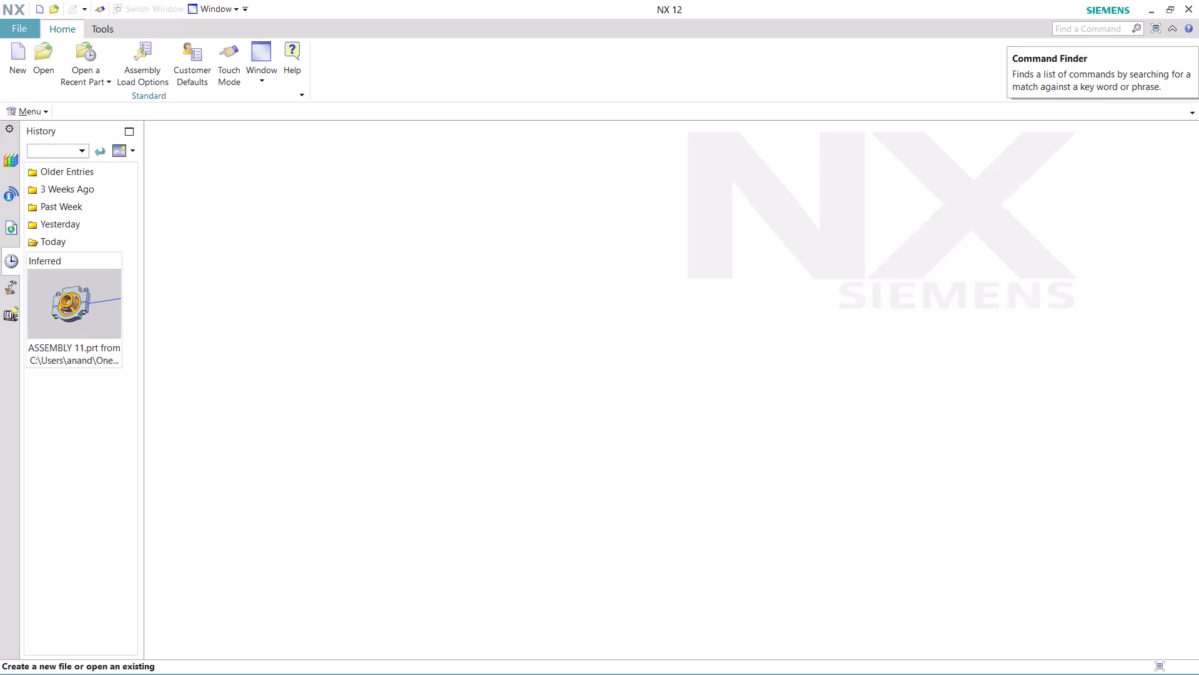
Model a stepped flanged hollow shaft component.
Search the commands for 'JOURNAL' and launch Record Journal from the results.
click(1086, 27)
text(JO)
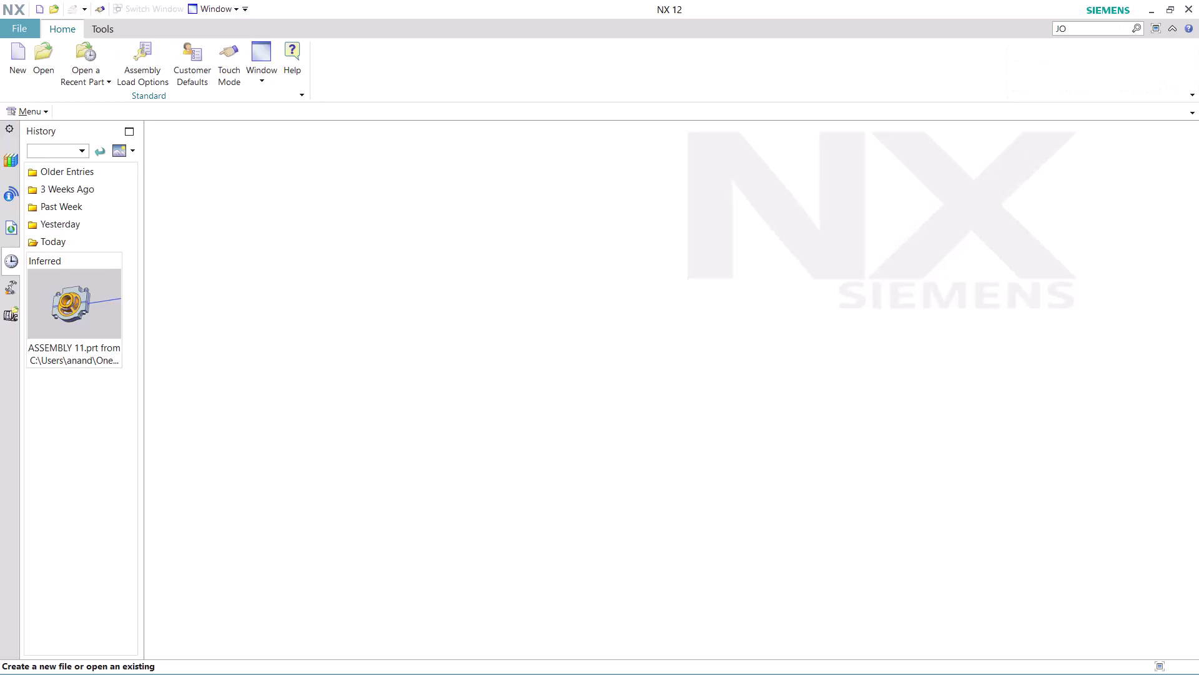
text(URNA)
text(L)
key(Return)
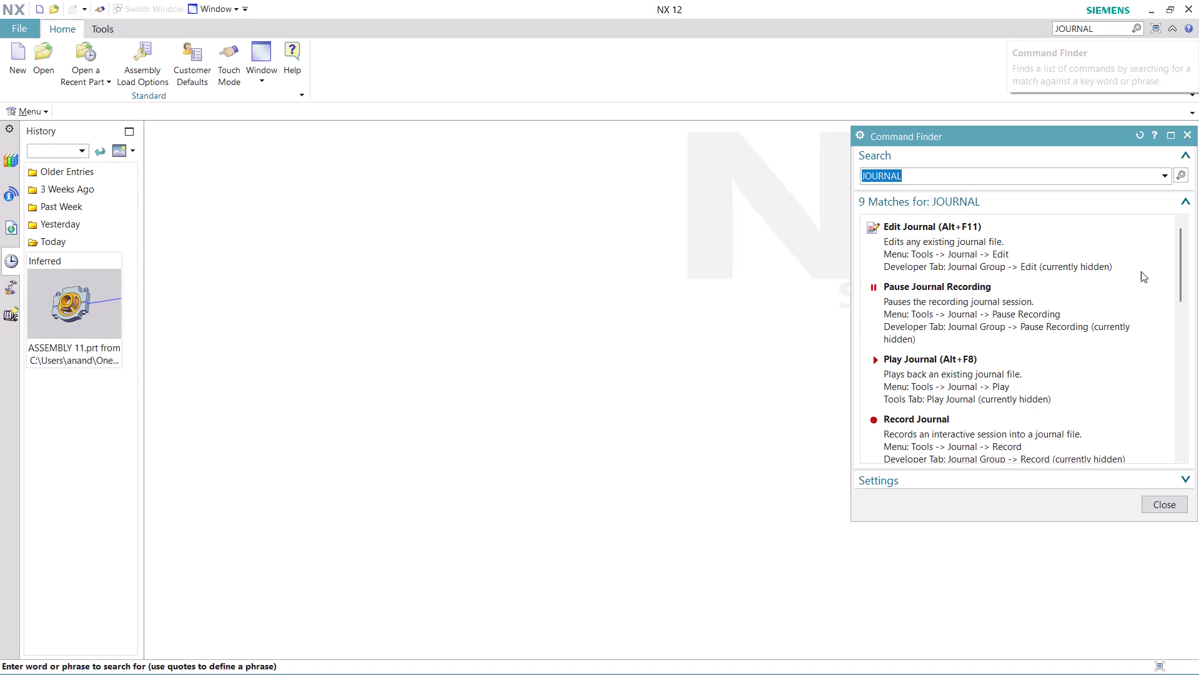
scroll(down, 3)
scroll(down, 3)
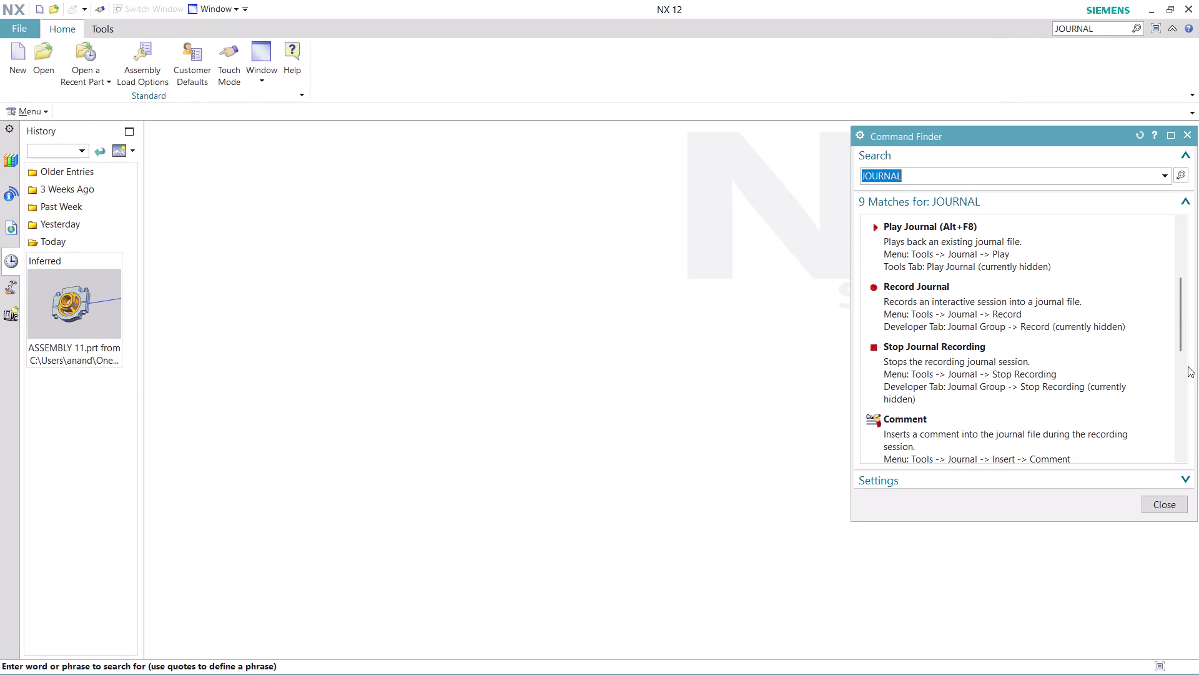
click(950, 314)
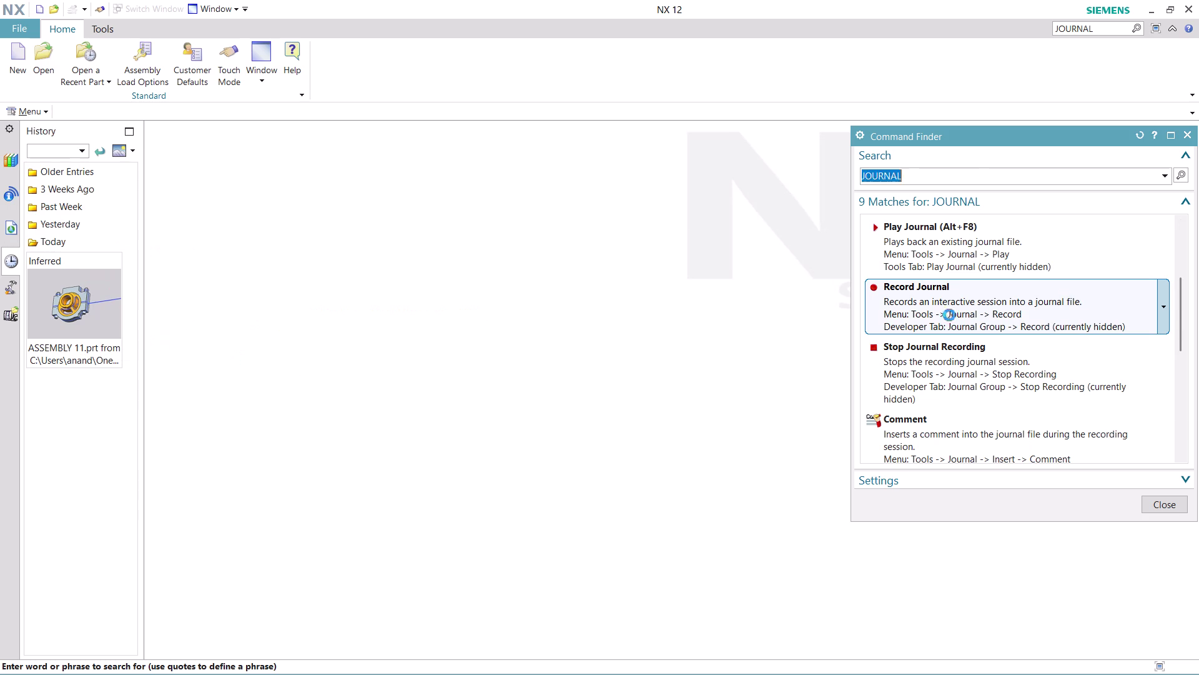
click(672, 399)
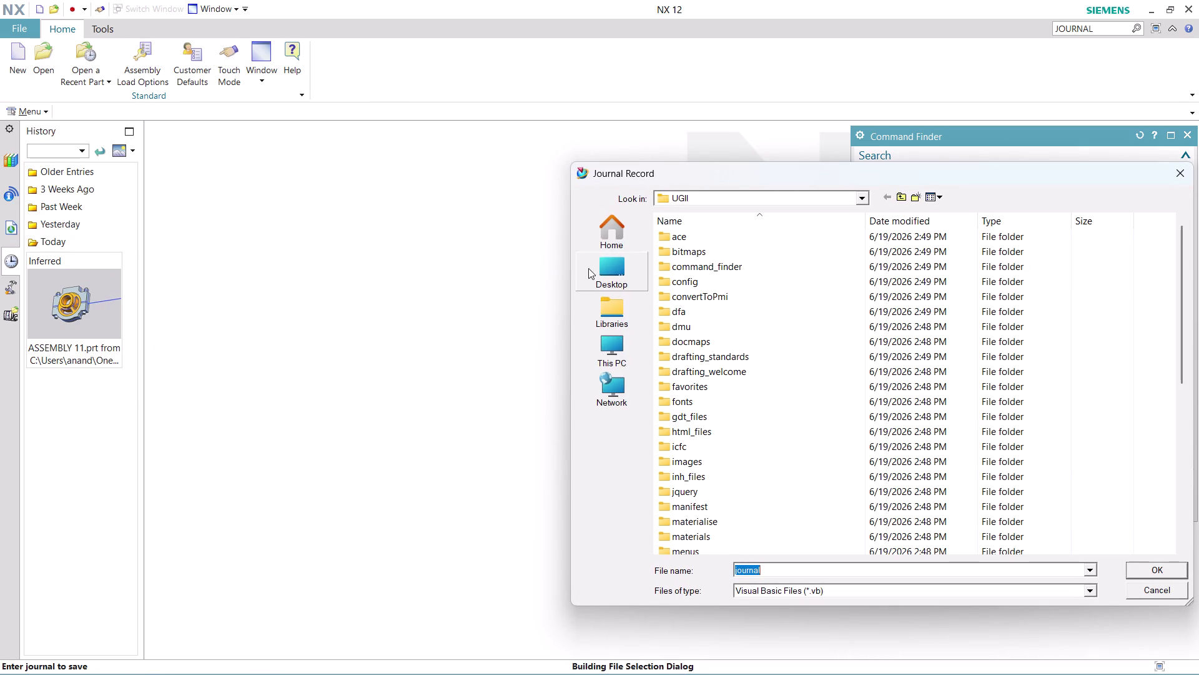
Record the journal as 'ASSEMBLY 12 PART 1' in Desktop > nx-cad drawing files.
click(609, 260)
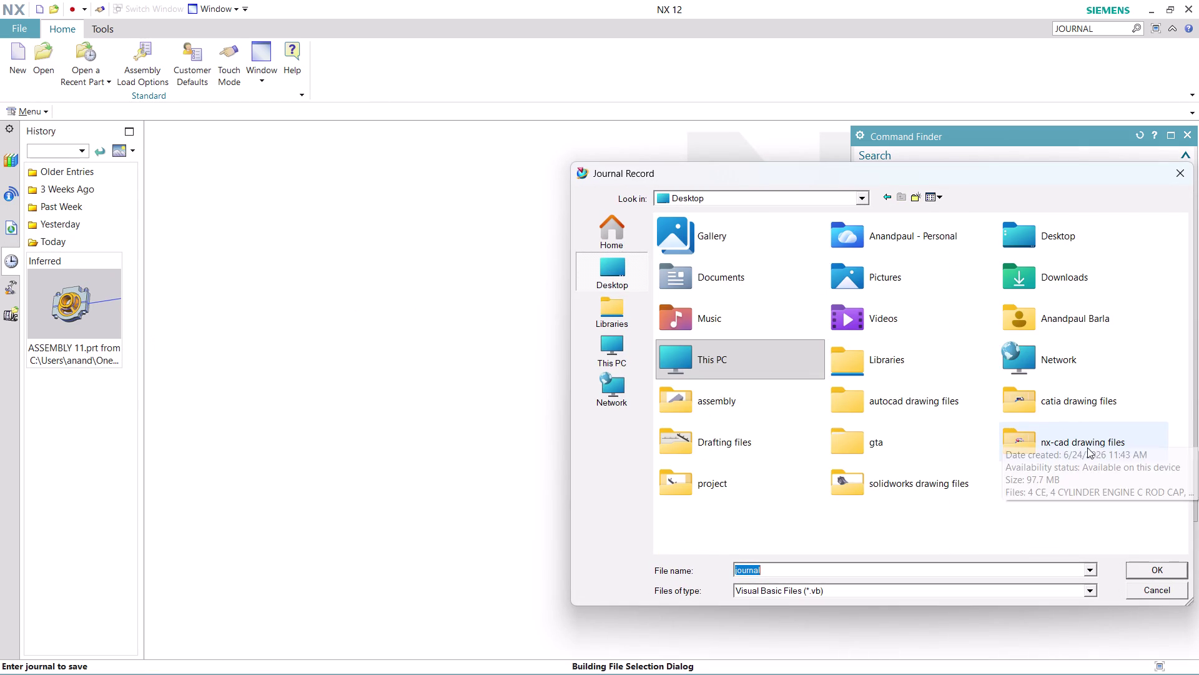
double_click(1087, 447)
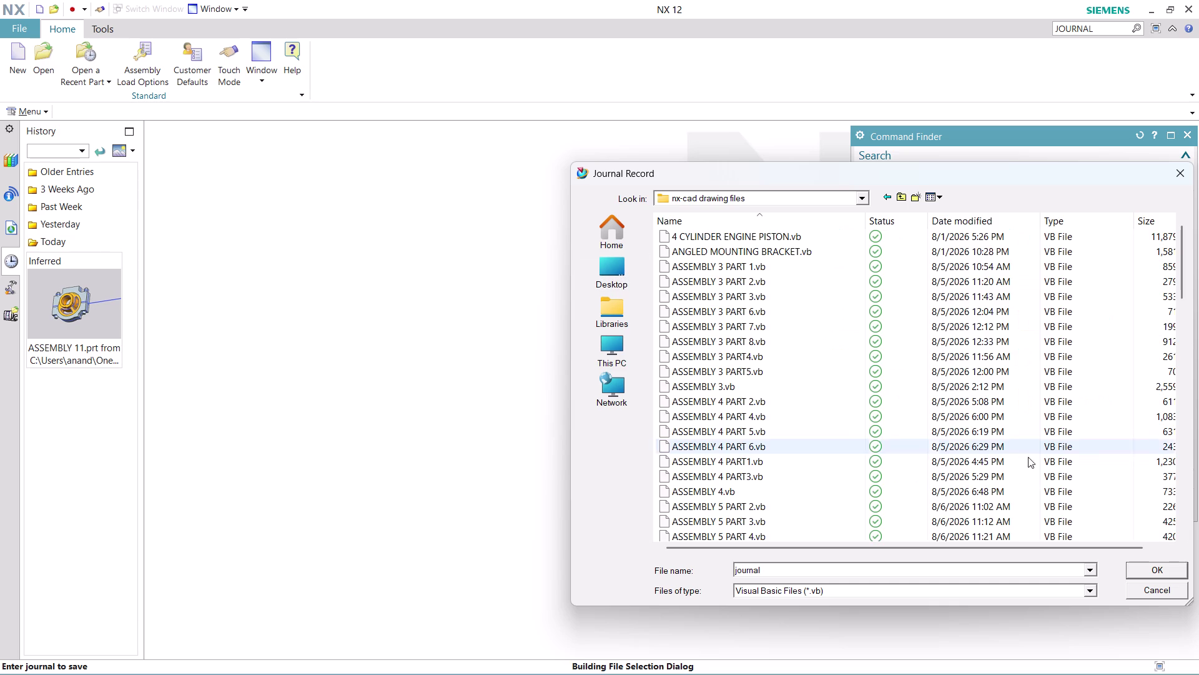
click(803, 574)
text(A)
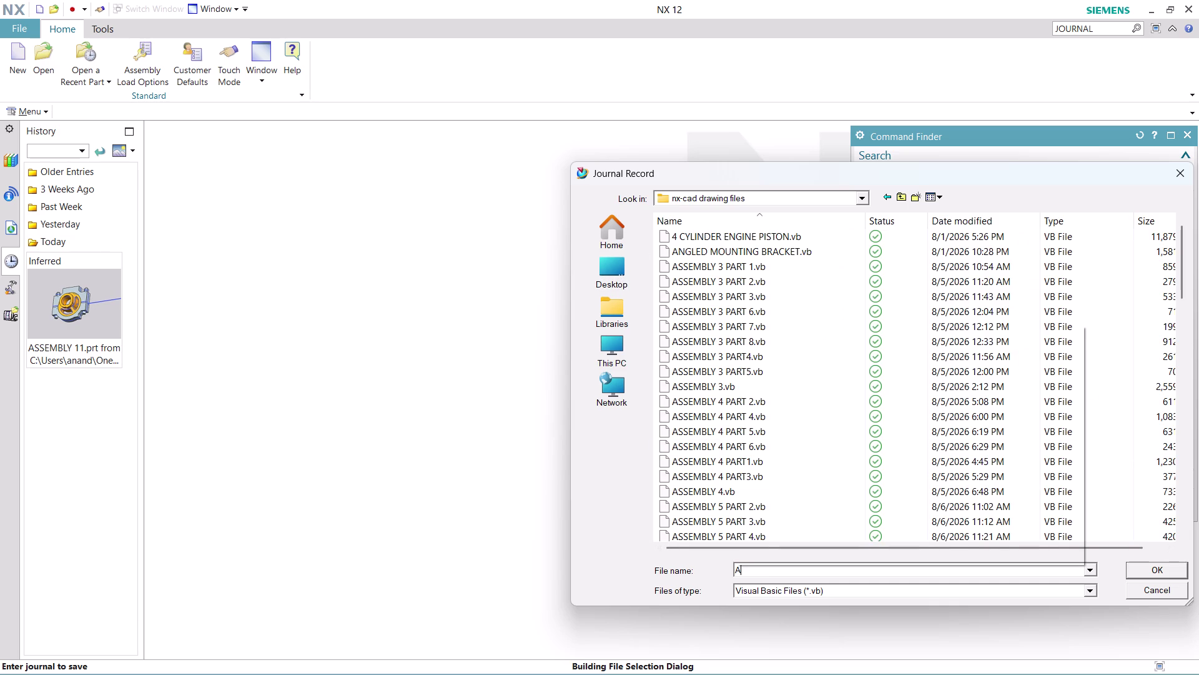
text(SSEMB)
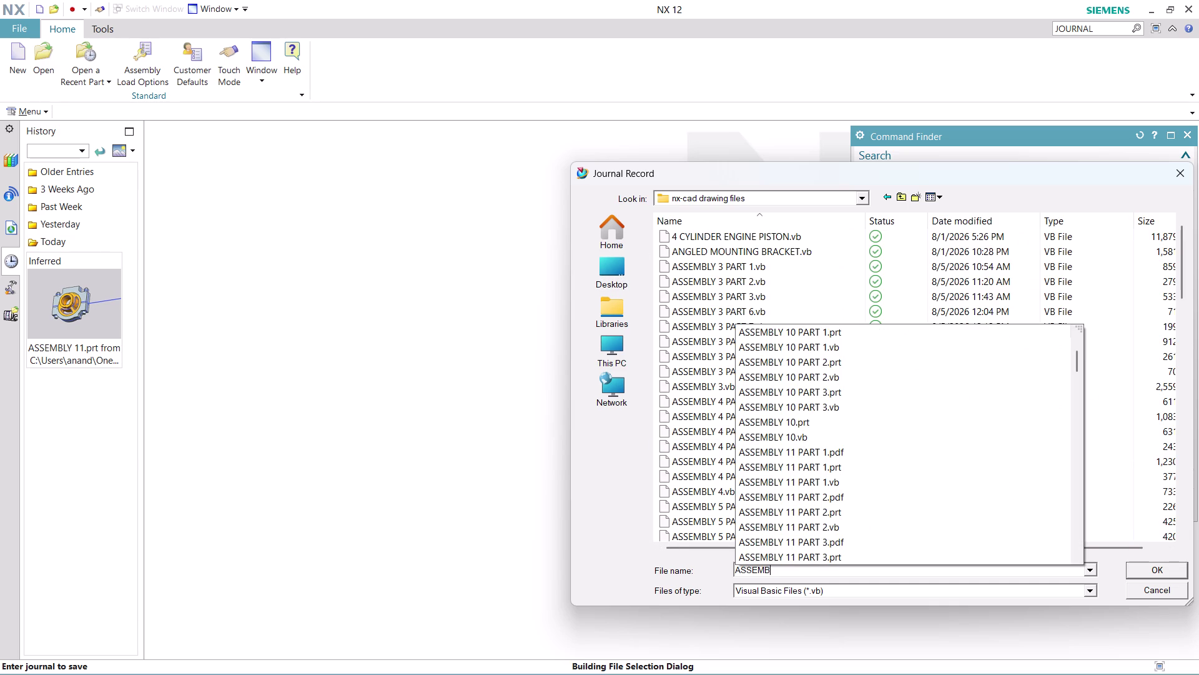
text(LY)
key(space)
text(1)
text(2)
key(space)
text(PA)
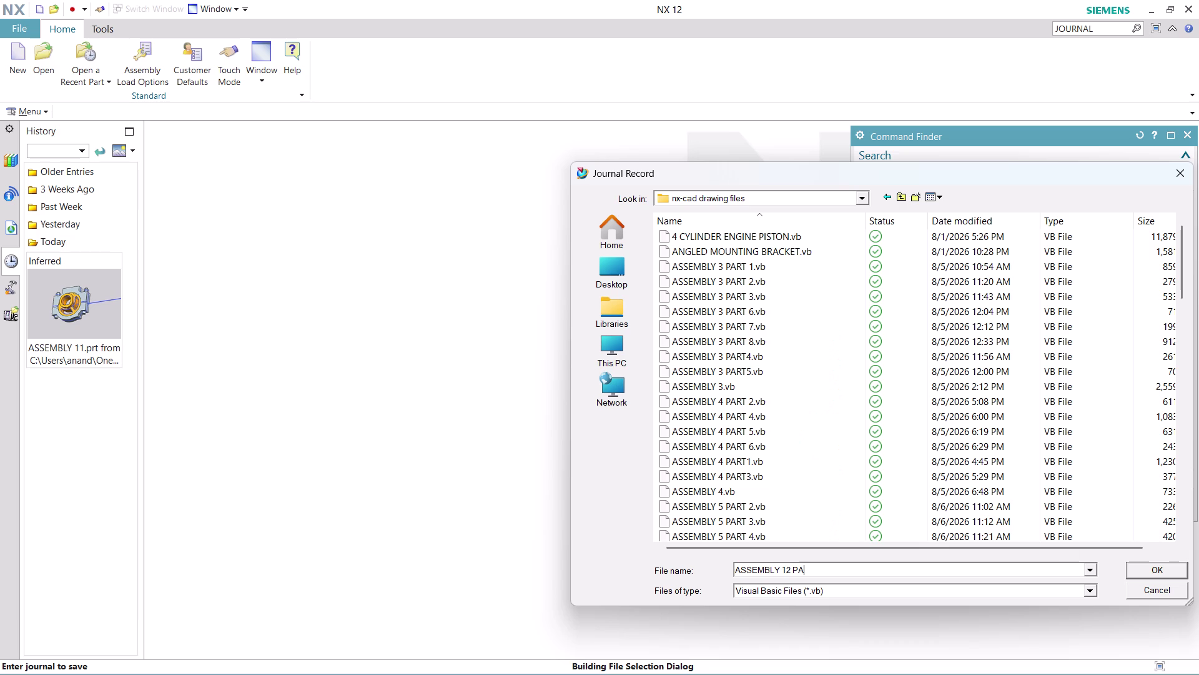
text(RT)
key(space)
key(1)
key(Return)
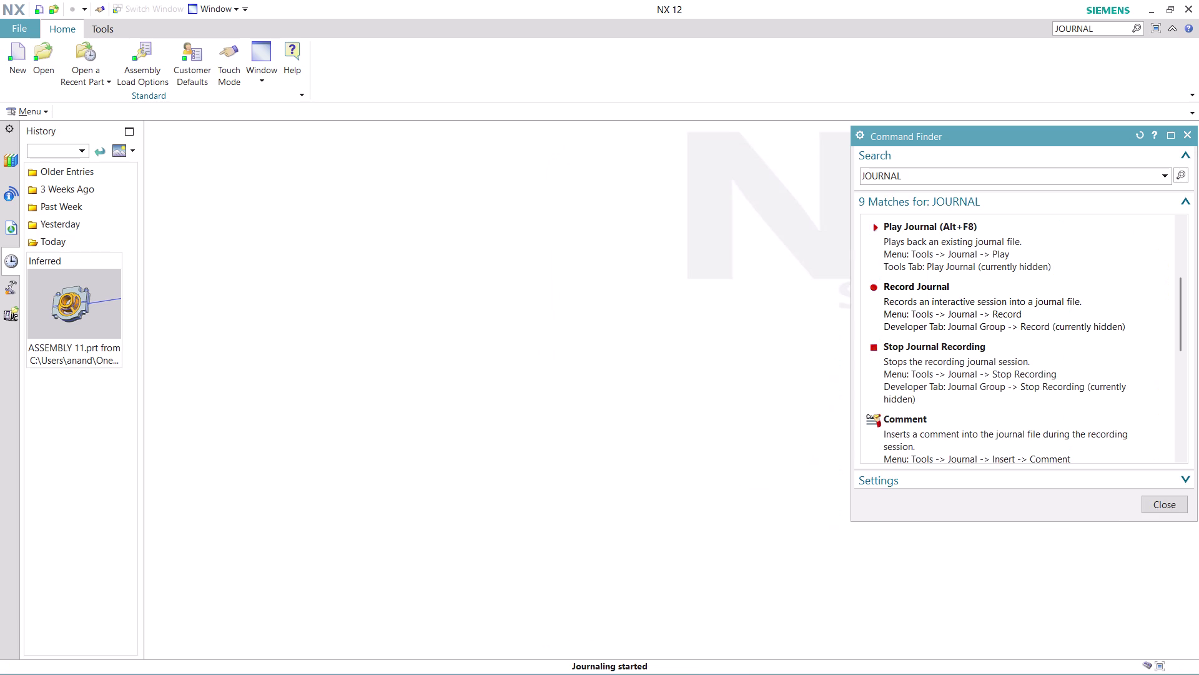
click(1164, 503)
Create a new millimetre Model part, model1.prt, from the Model template.
click(20, 57)
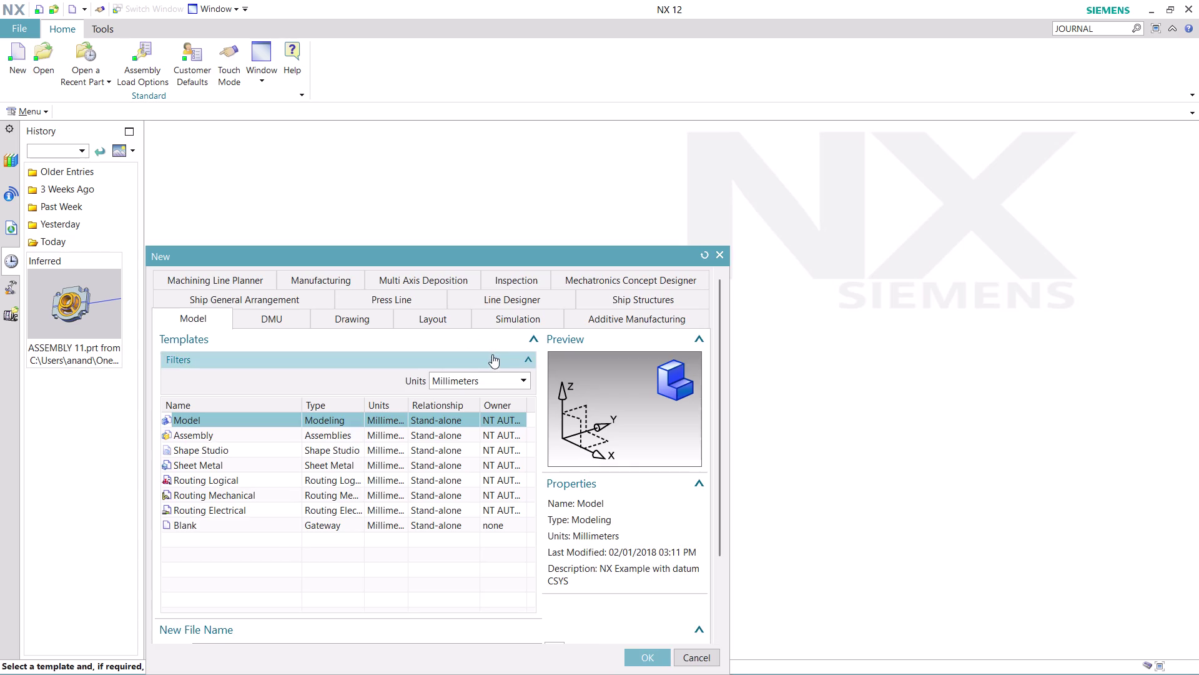
click(651, 660)
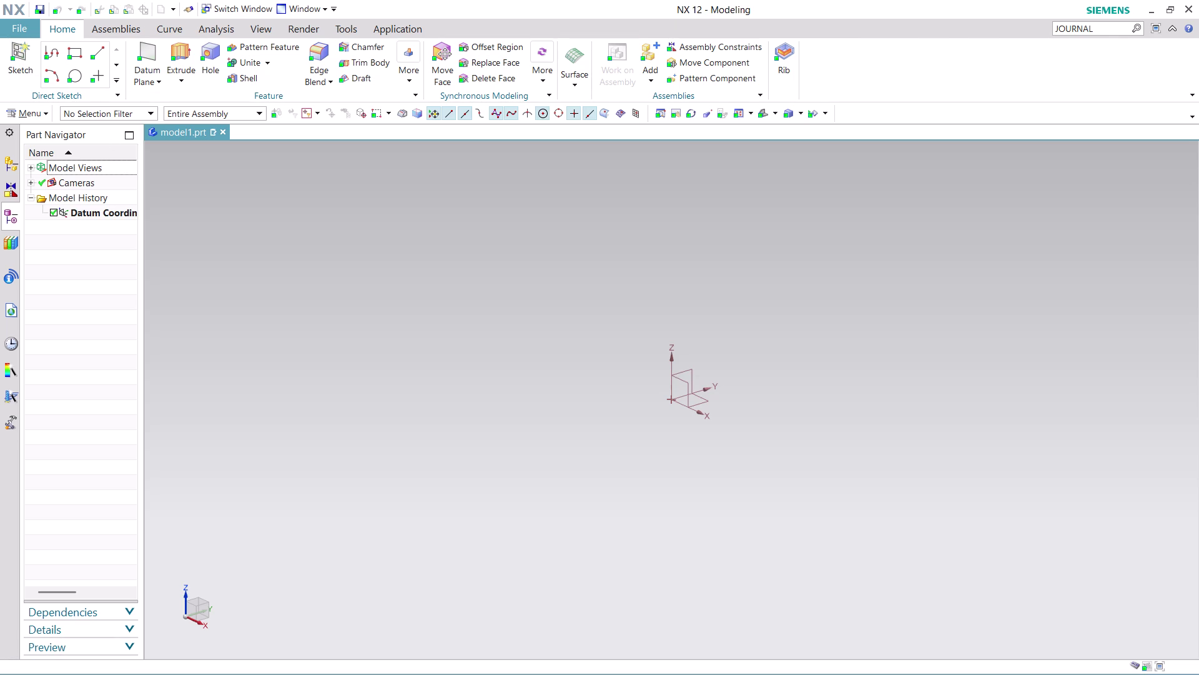
click(39, 115)
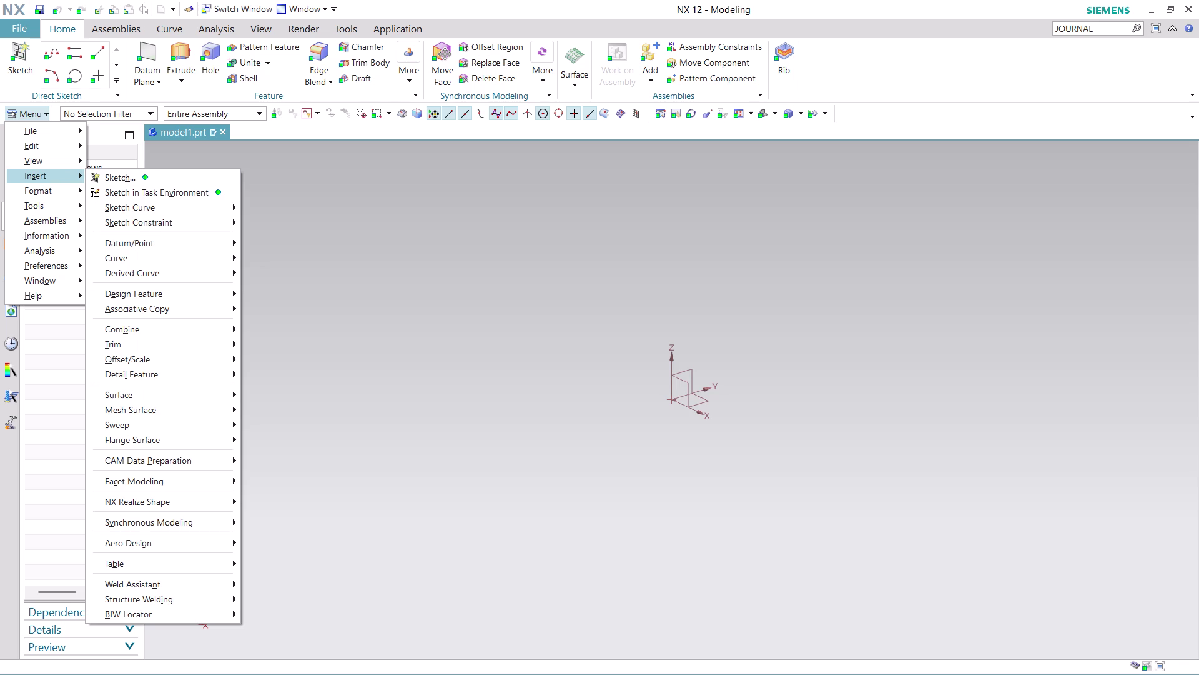
Start Sketch in Task Environment from the Insert menu, selecting the XY plane.
click(397, 231)
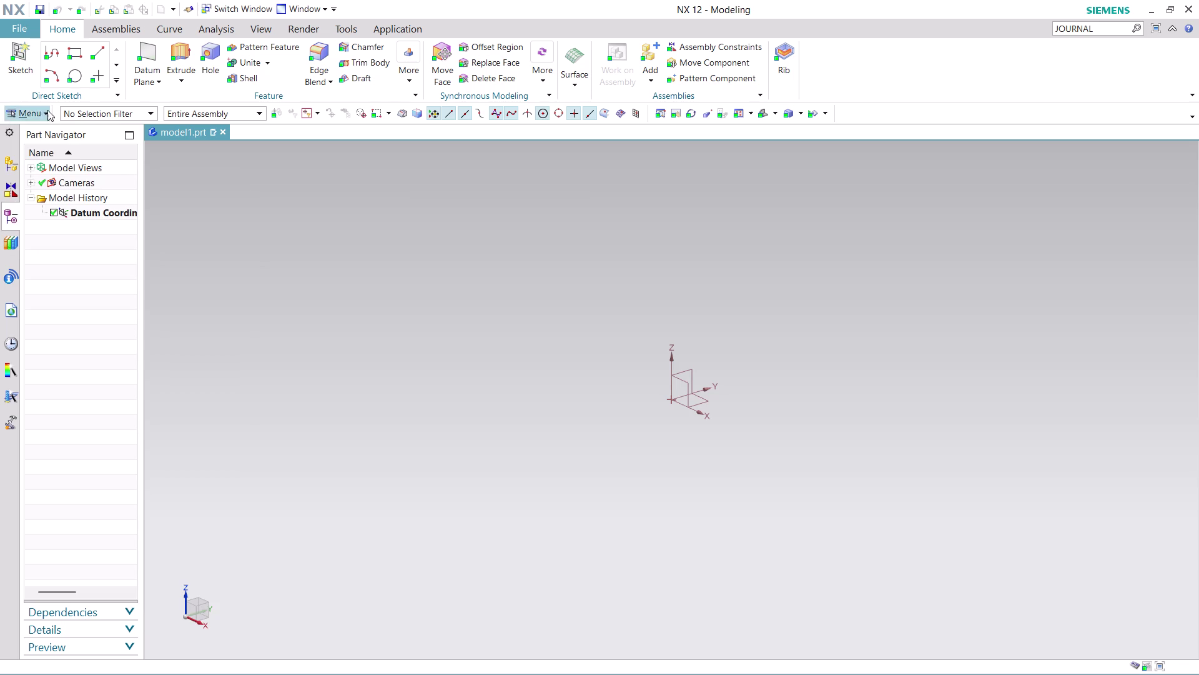
click(30, 106)
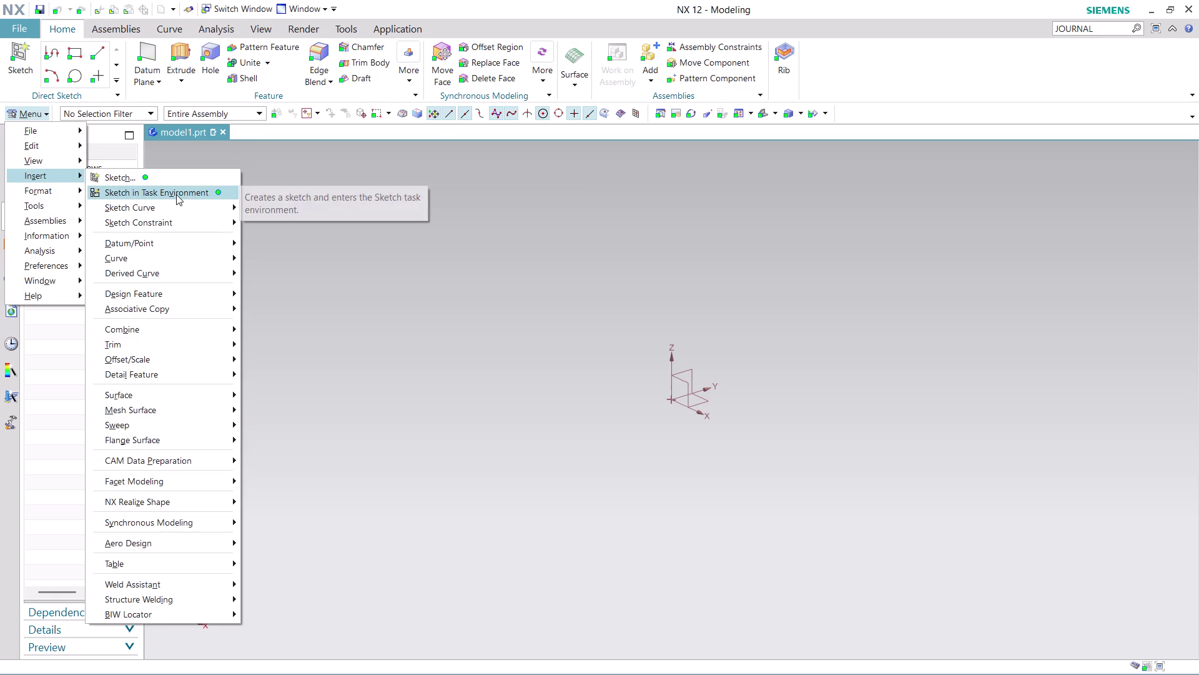
click(176, 194)
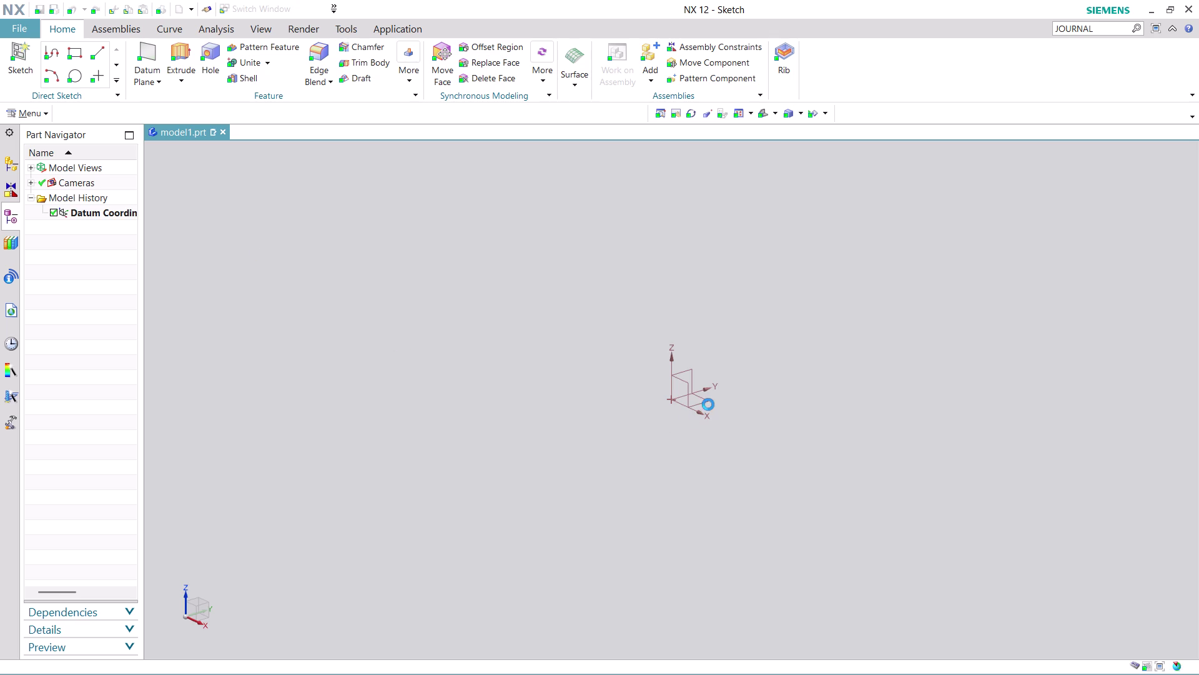
click(708, 403)
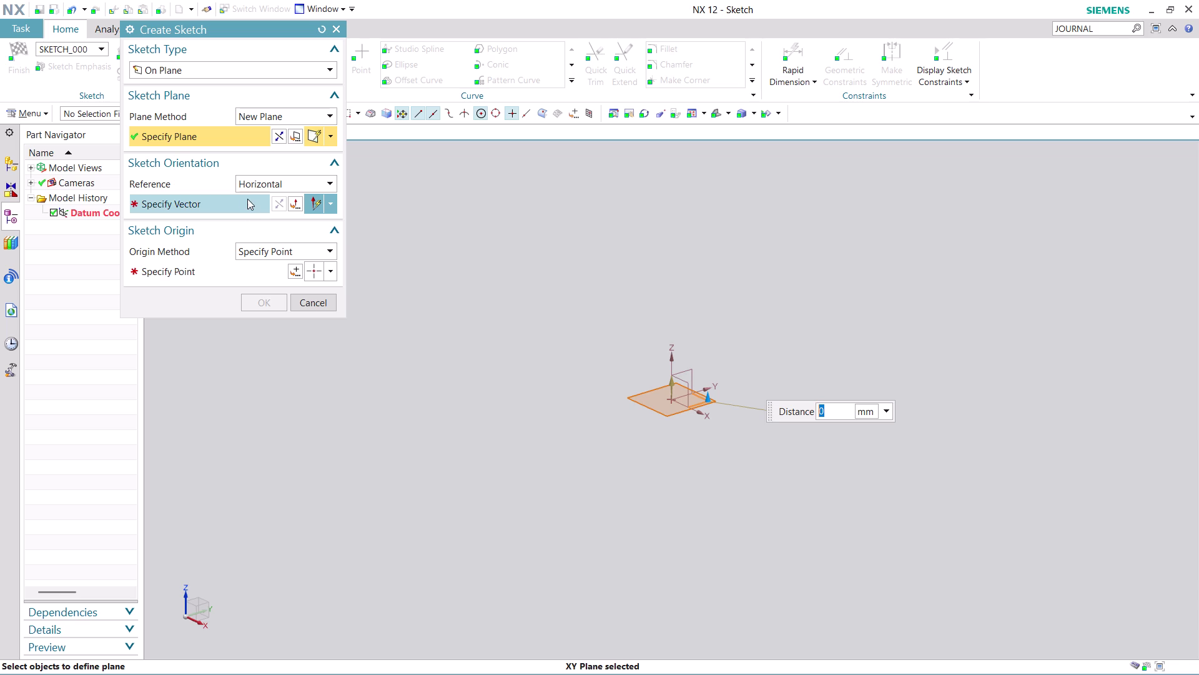
Create the XY-plane sketch oriented along the Y axis with its origin at the datum.
click(237, 202)
click(710, 391)
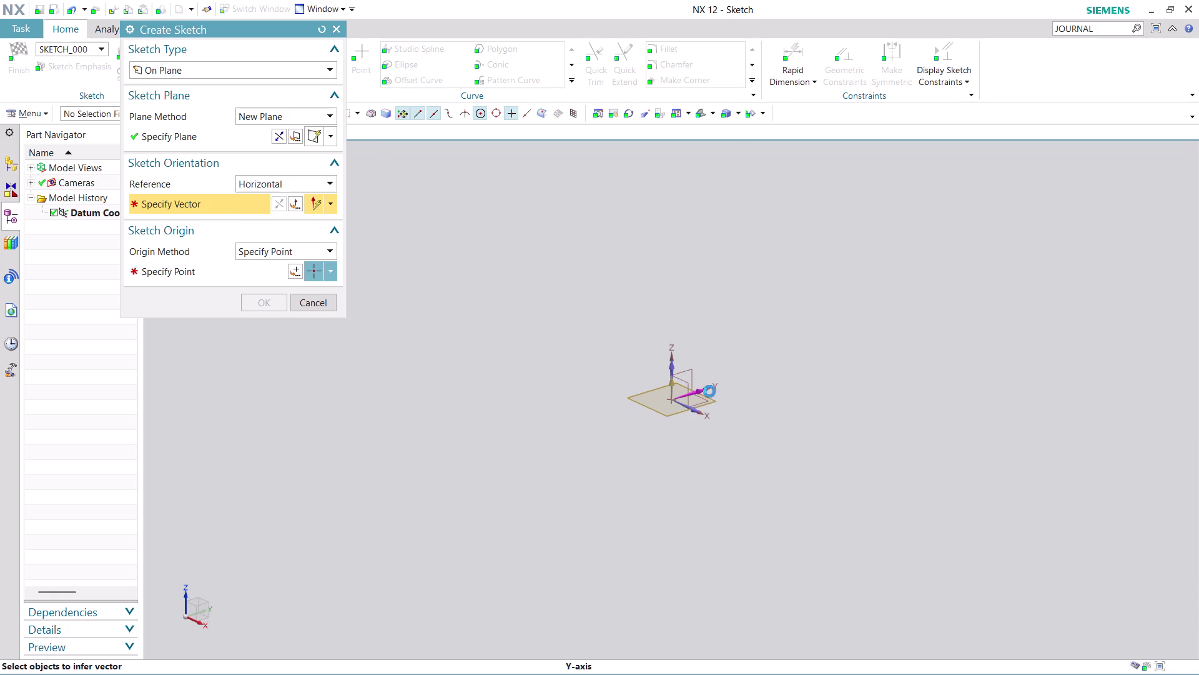
click(297, 271)
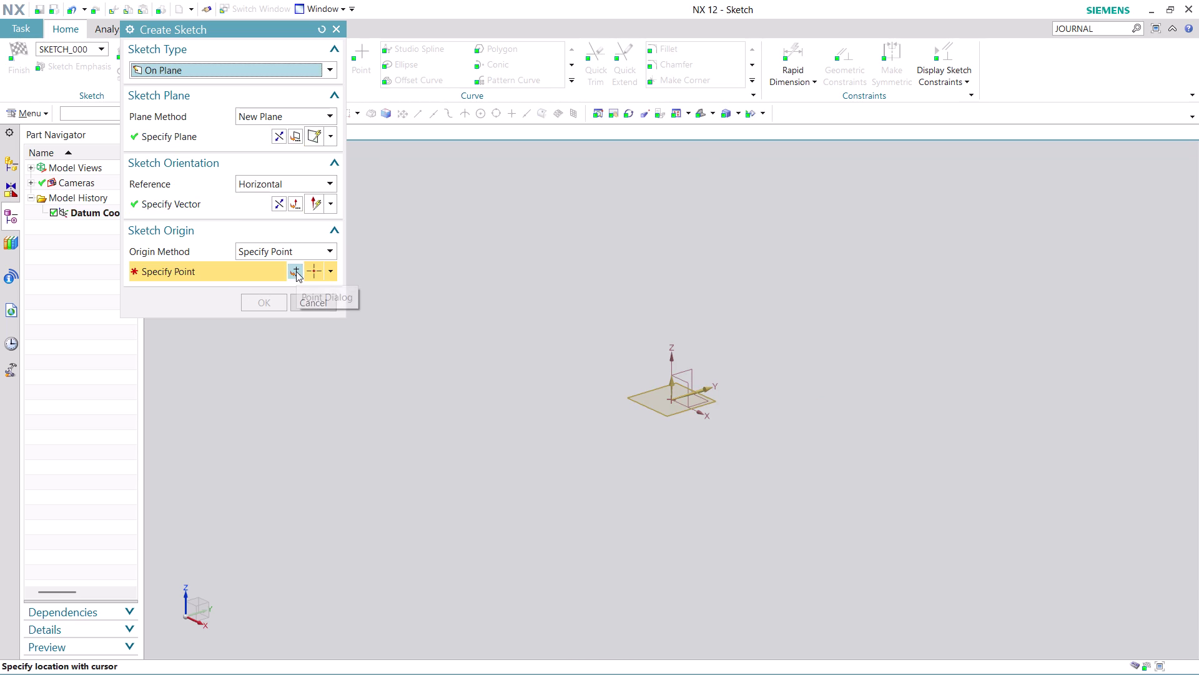
click(251, 288)
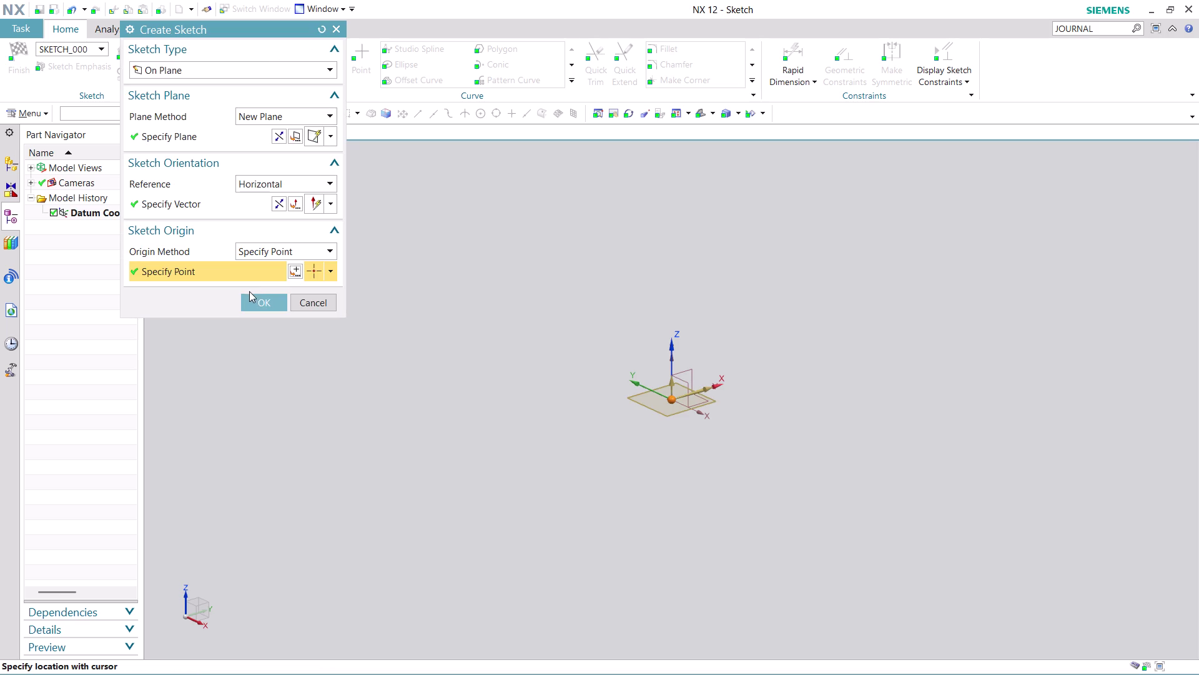
click(254, 303)
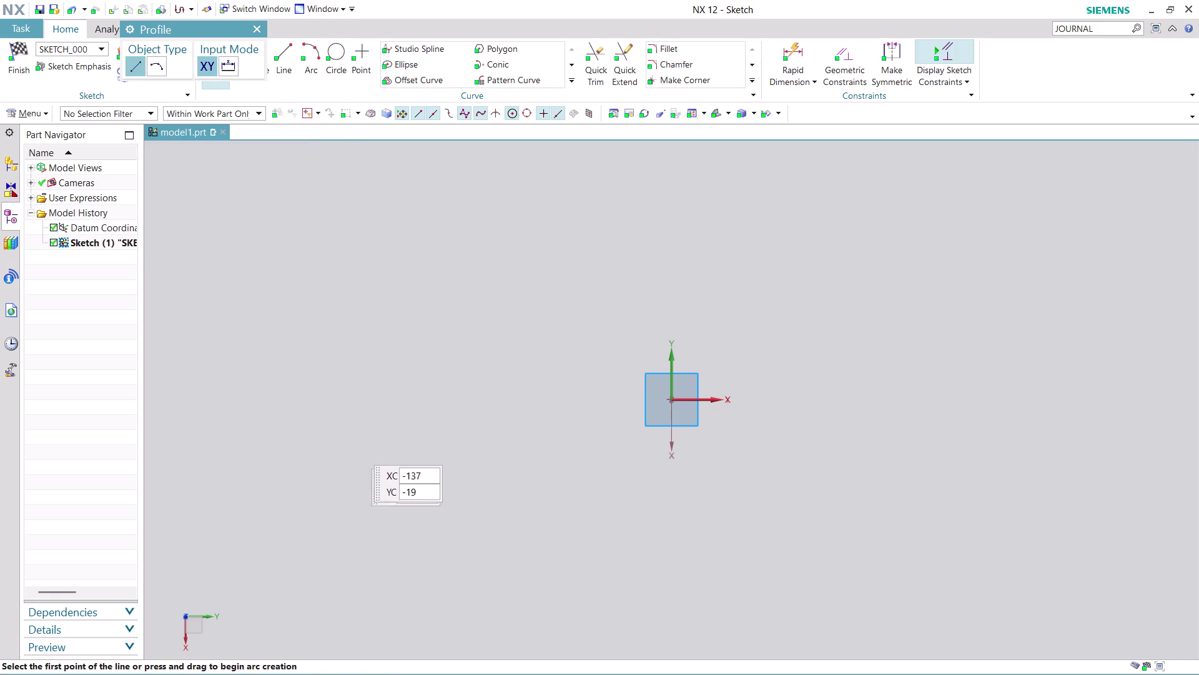
Draw a 64 mm diameter circle at the sketch origin and finish the sketch.
click(344, 48)
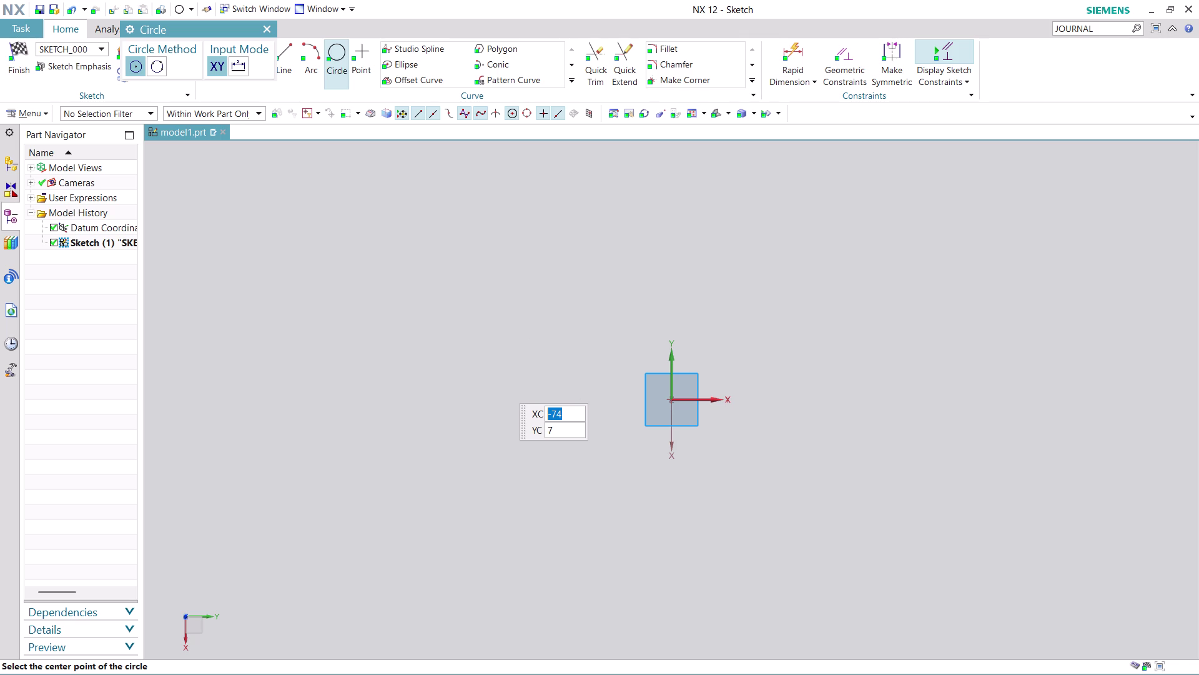
click(673, 399)
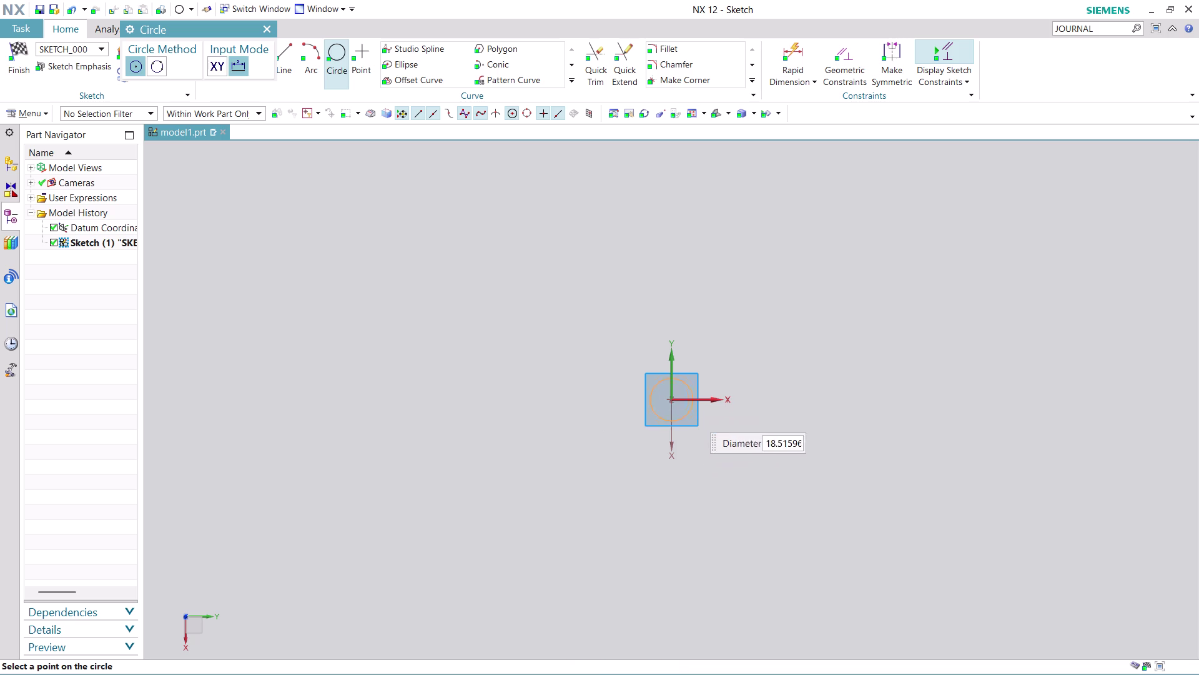
text(6)
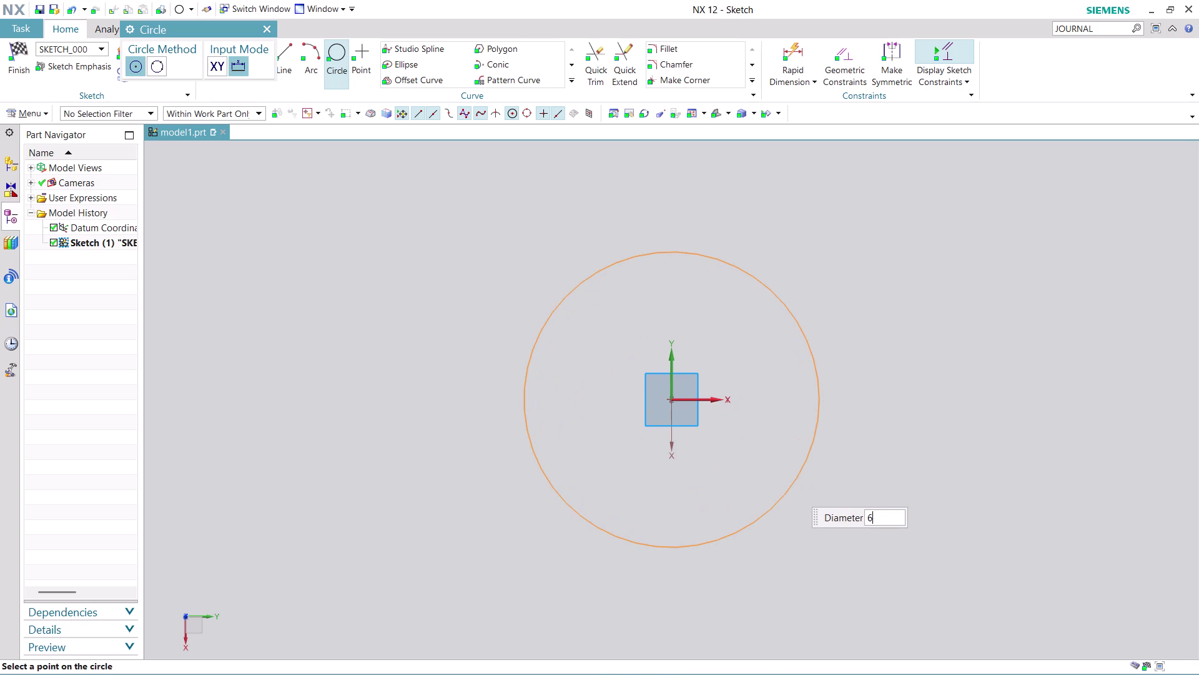
text(4)
key(Return)
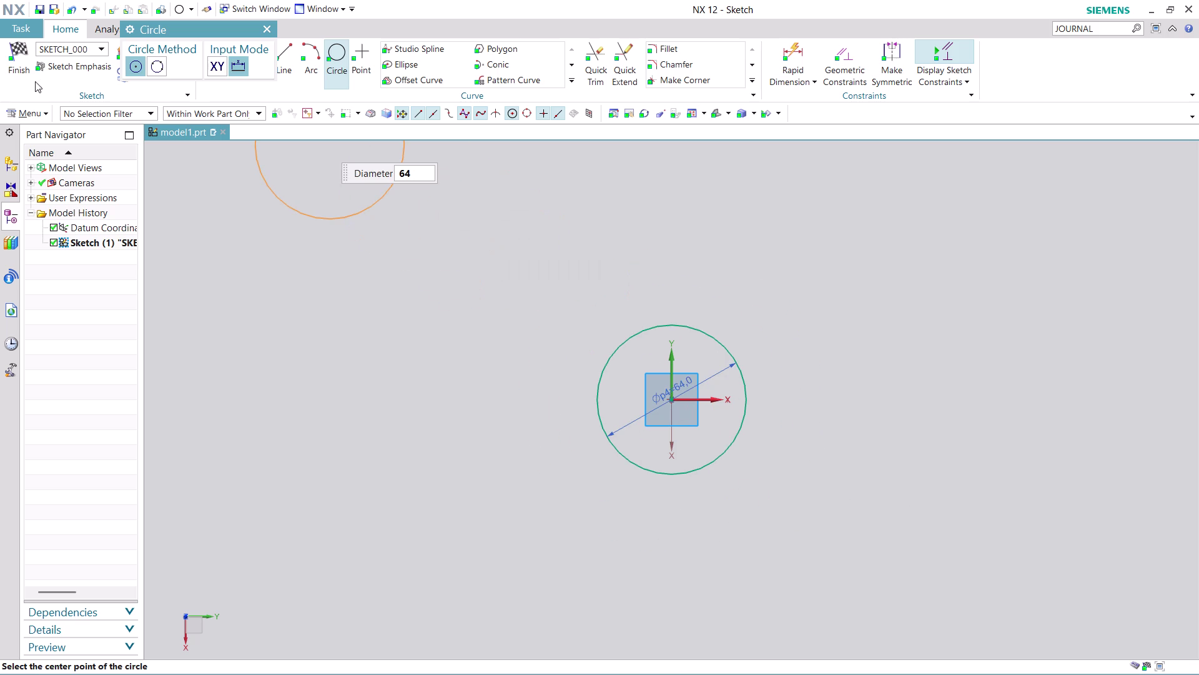
click(26, 67)
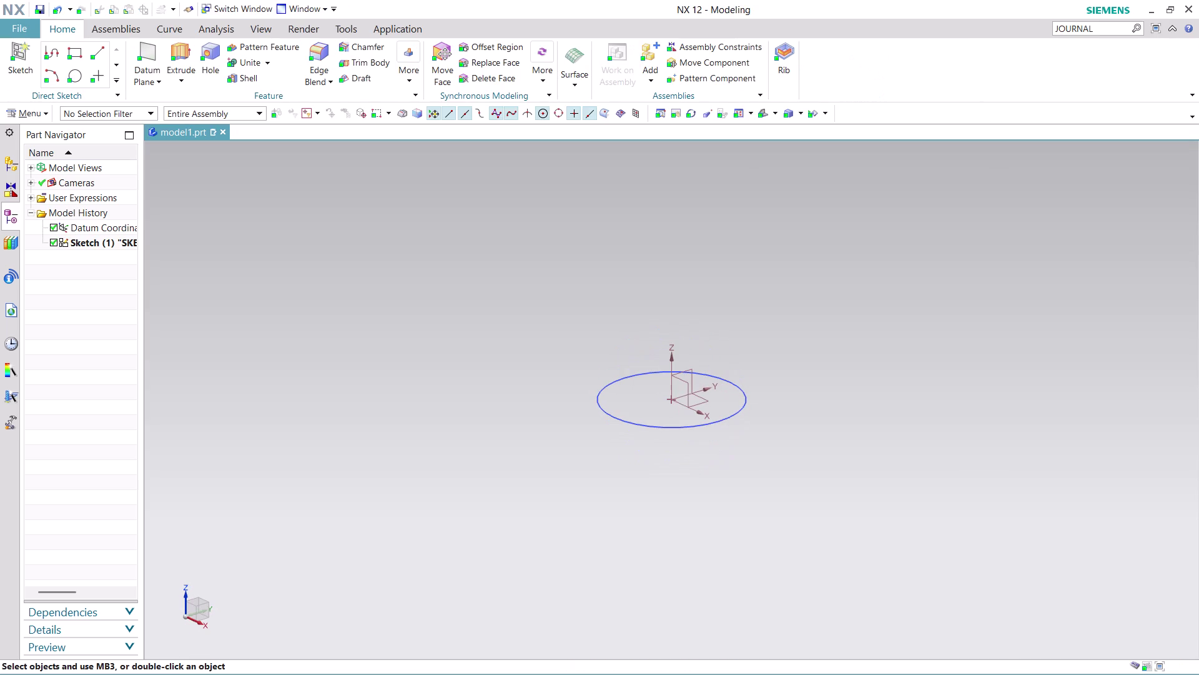
Extrude the 64 mm circle to an end distance of 25 mm.
click(183, 47)
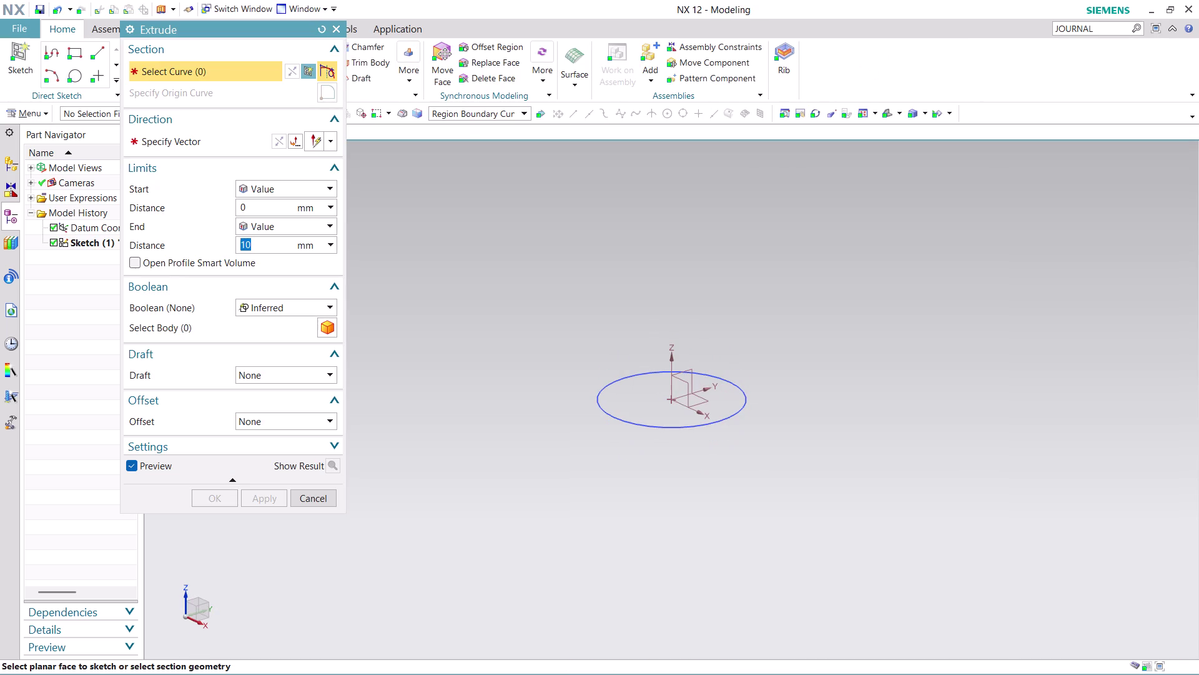
click(624, 398)
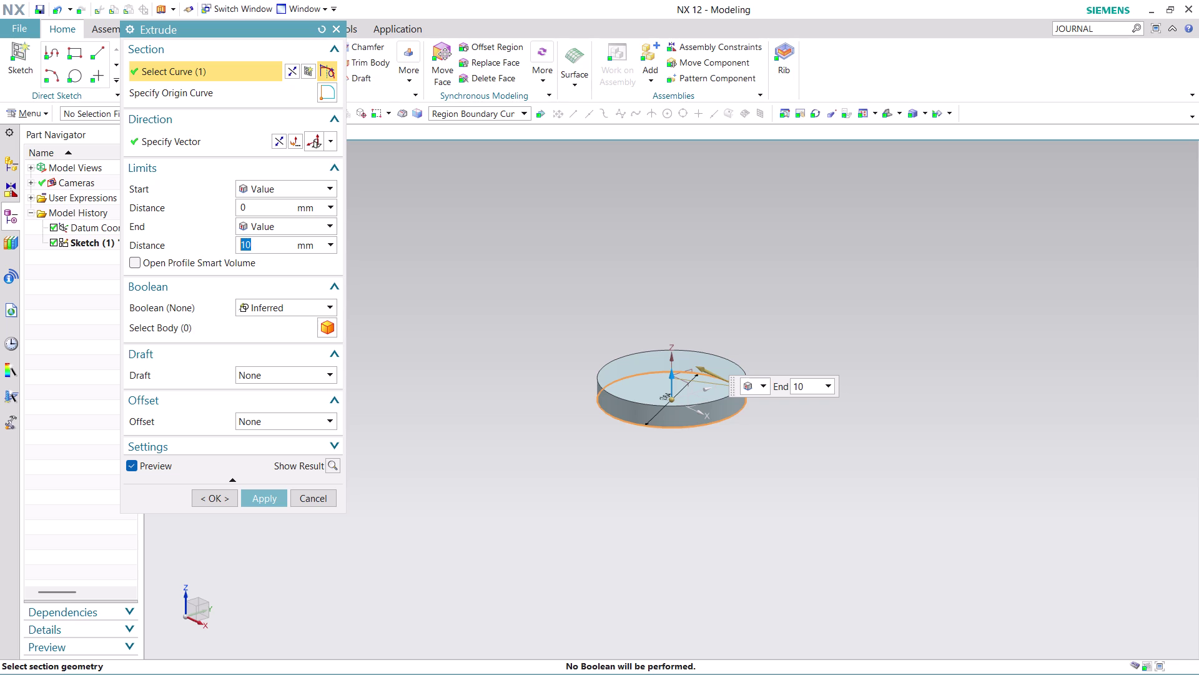
text(25)
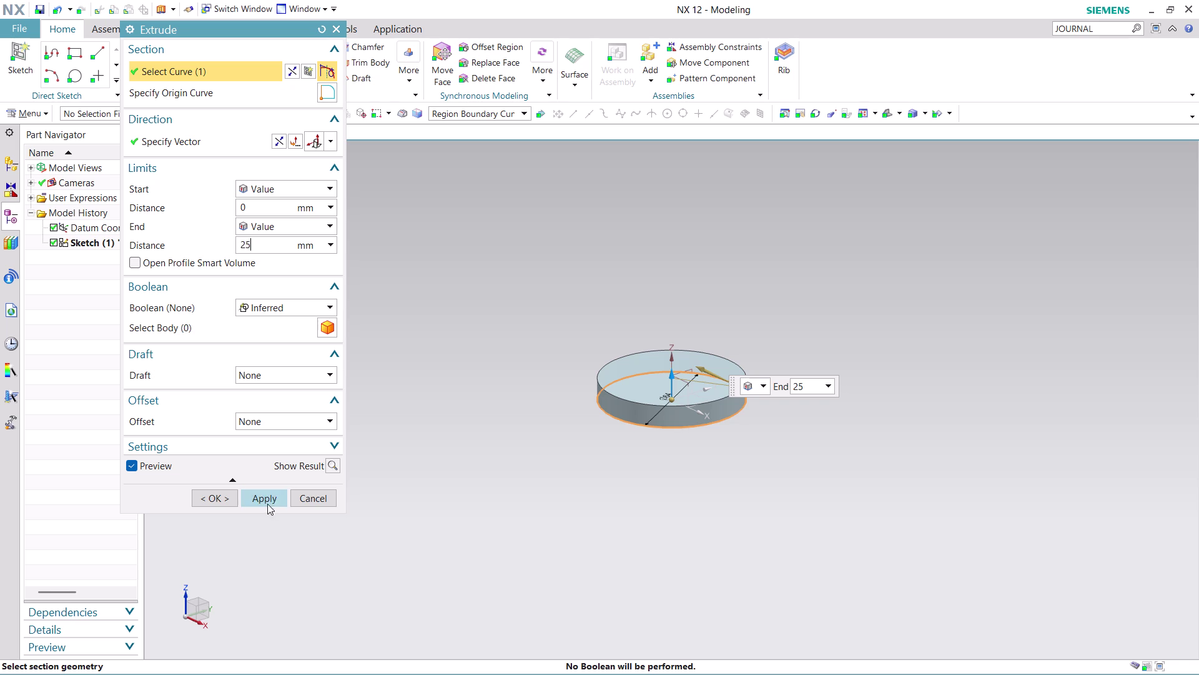
click(265, 502)
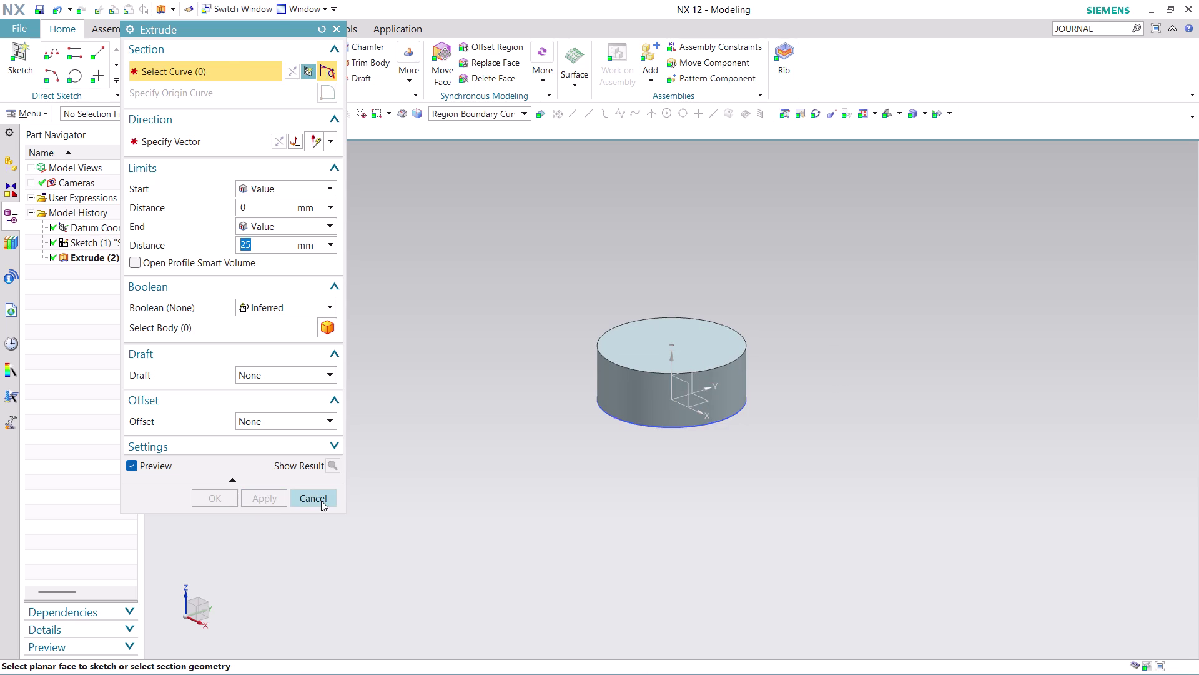
click(321, 501)
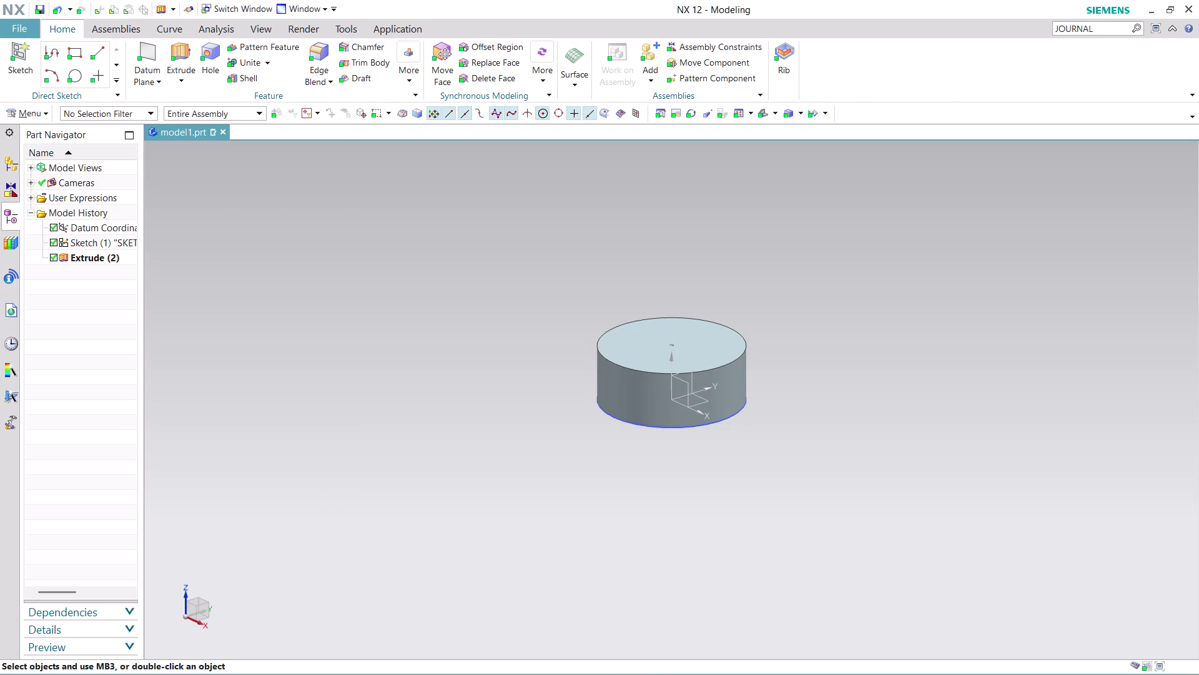
Orbit and zoom until the cylinder's flat end face points toward the viewer.
middle_drag(773, 275, 787, 318)
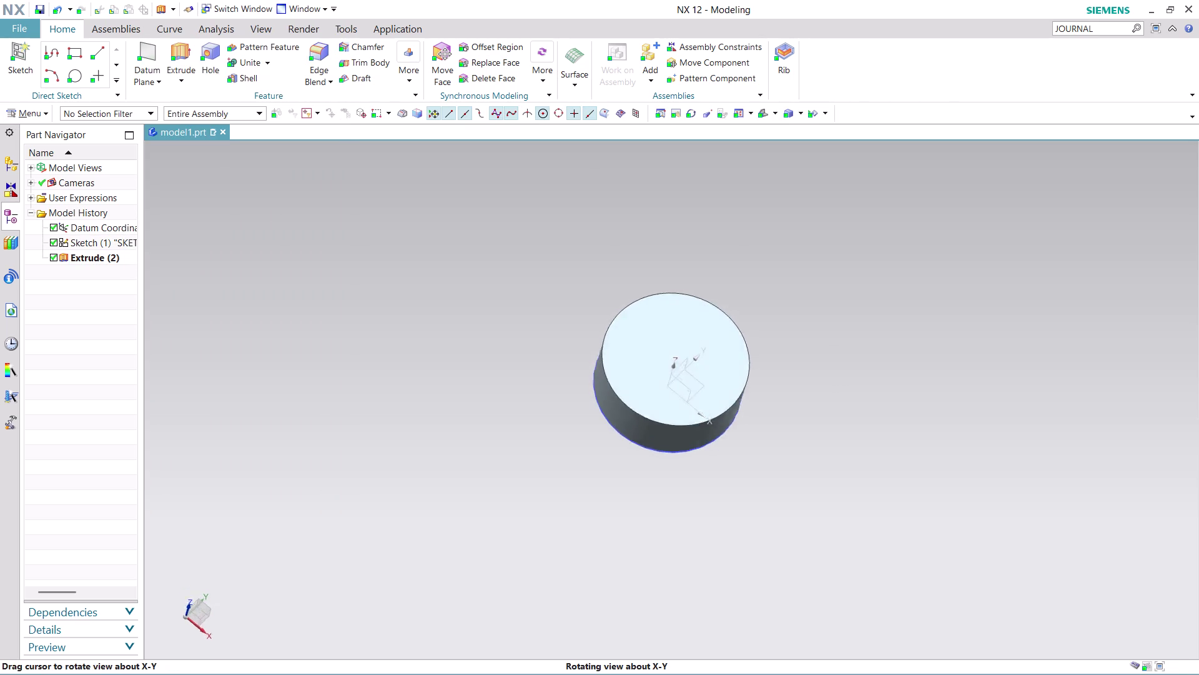
middle_drag(787, 318, 855, 433)
middle_drag(865, 442, 879, 457)
middle_drag(881, 459, 897, 480)
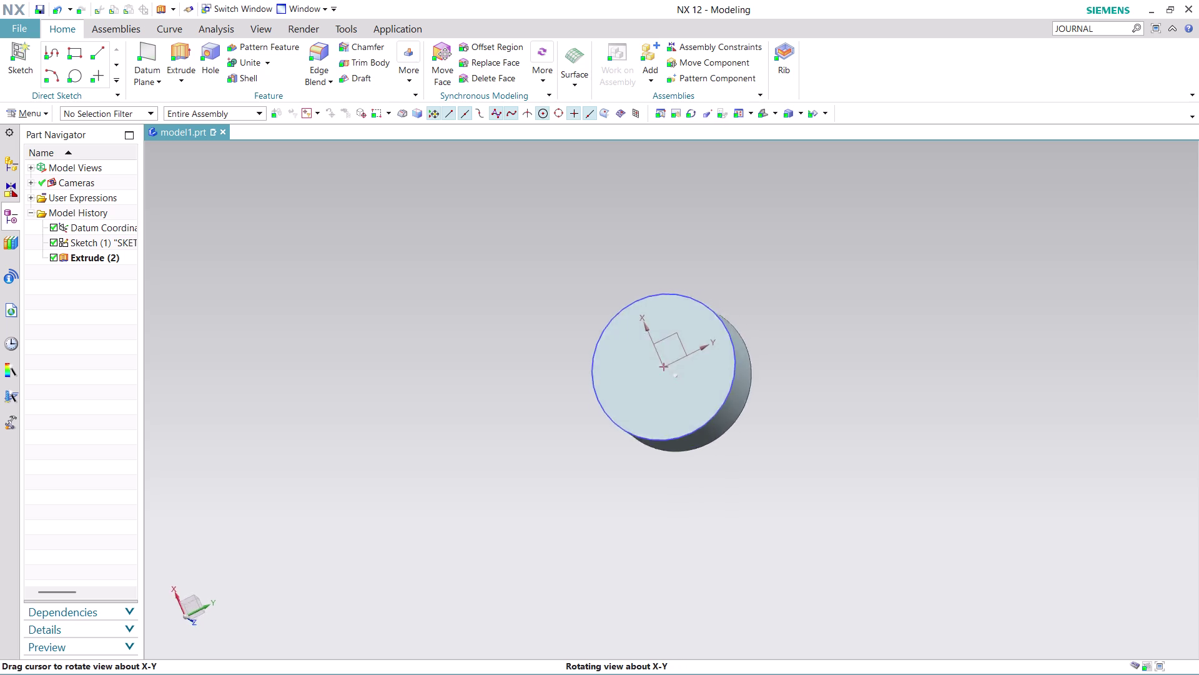
middle_drag(897, 480, 933, 496)
scroll(up, 3)
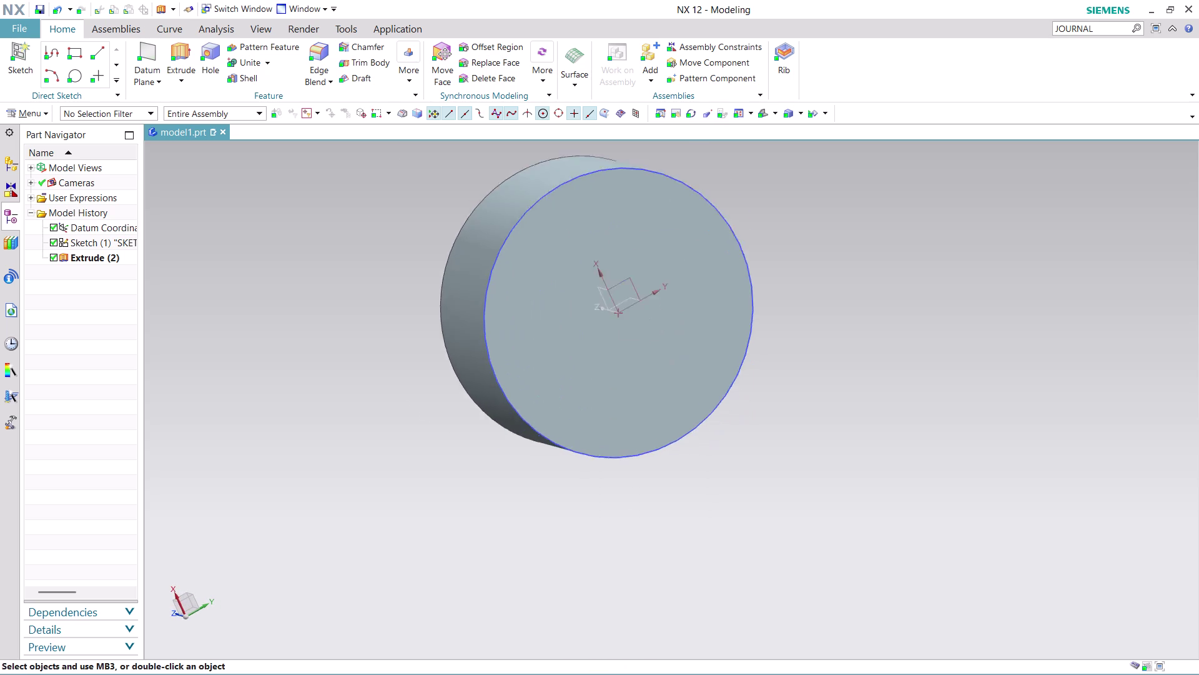
scroll(up, 3)
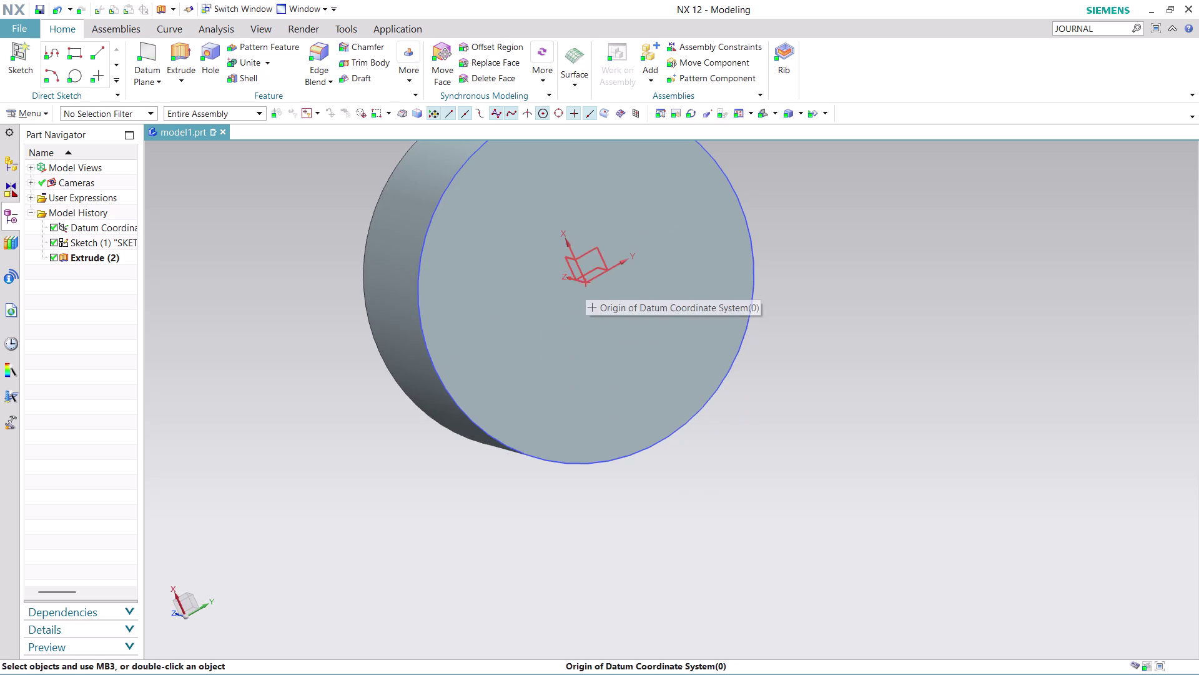
scroll(down, 3)
scroll(up, 3)
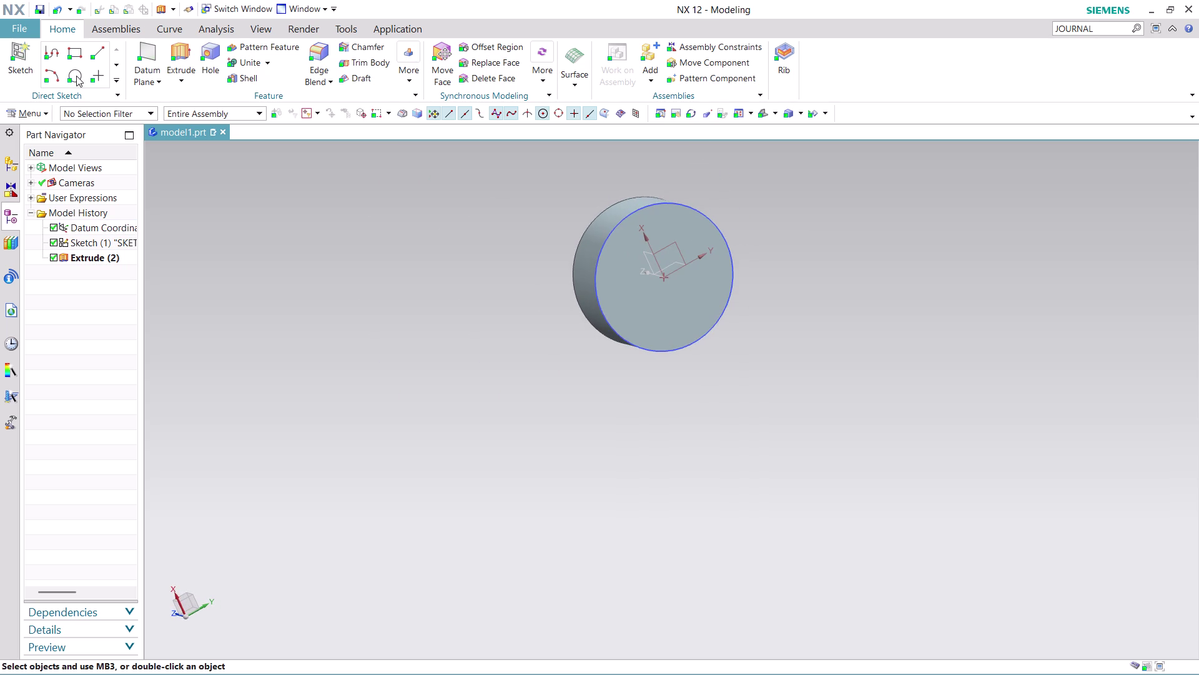
click(78, 72)
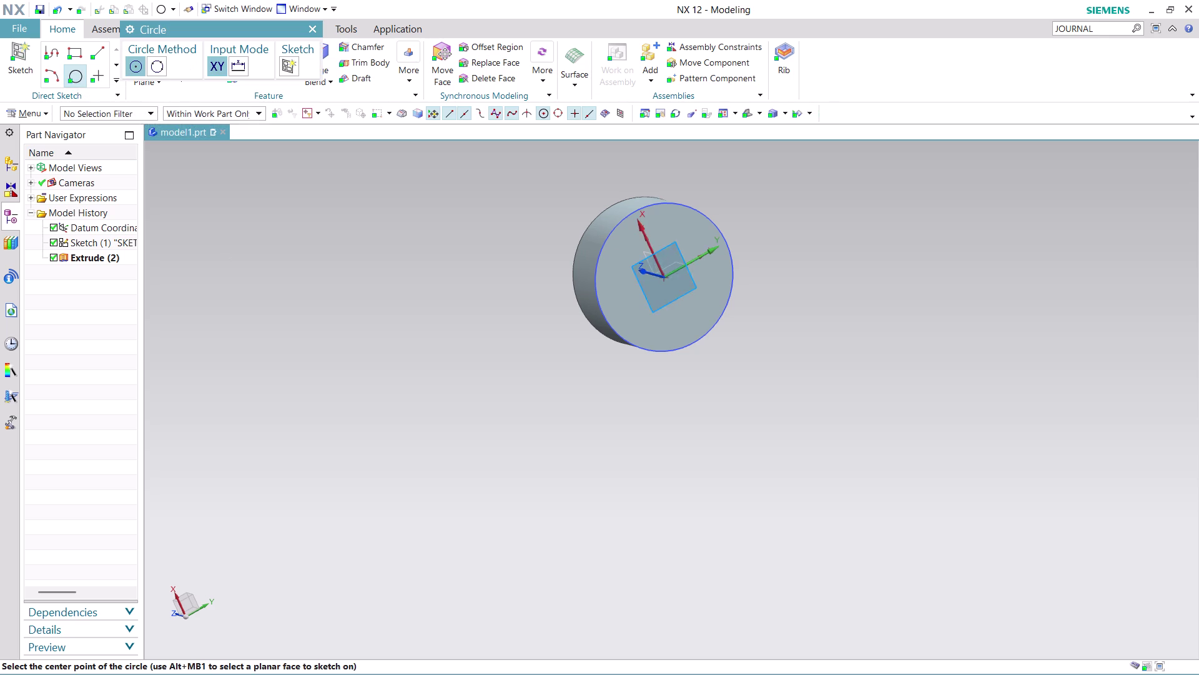
Place a 44 mm diameter circle centred on the datum origin on the cylinder face.
click(665, 275)
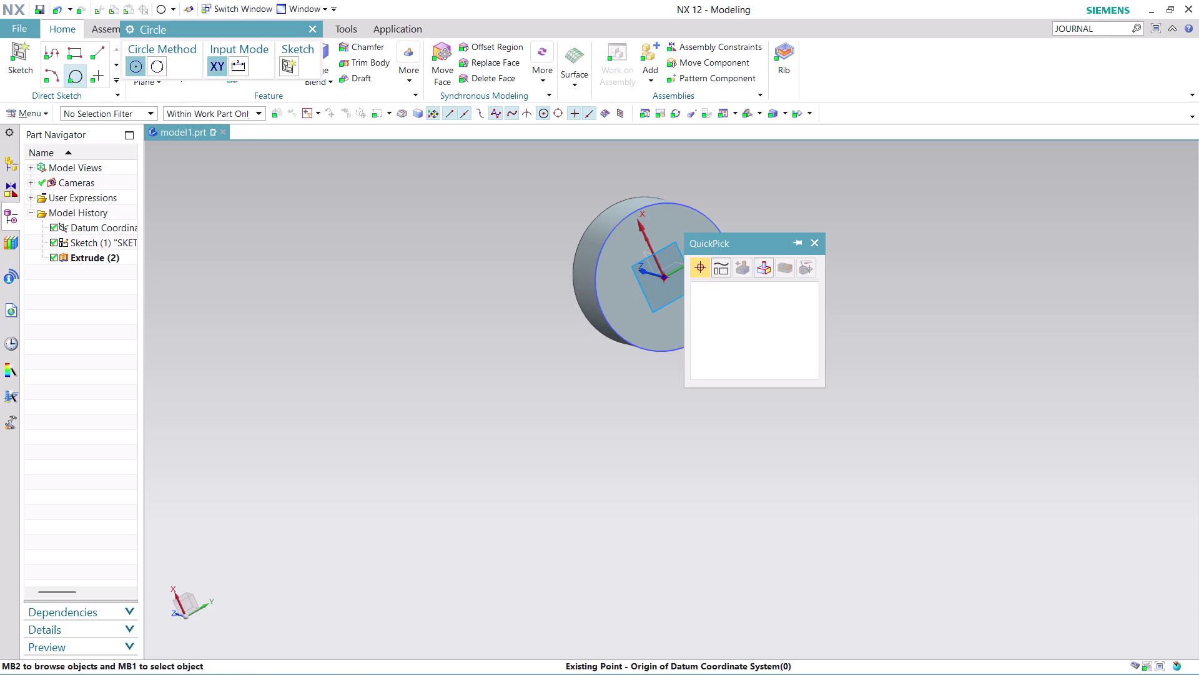
click(740, 287)
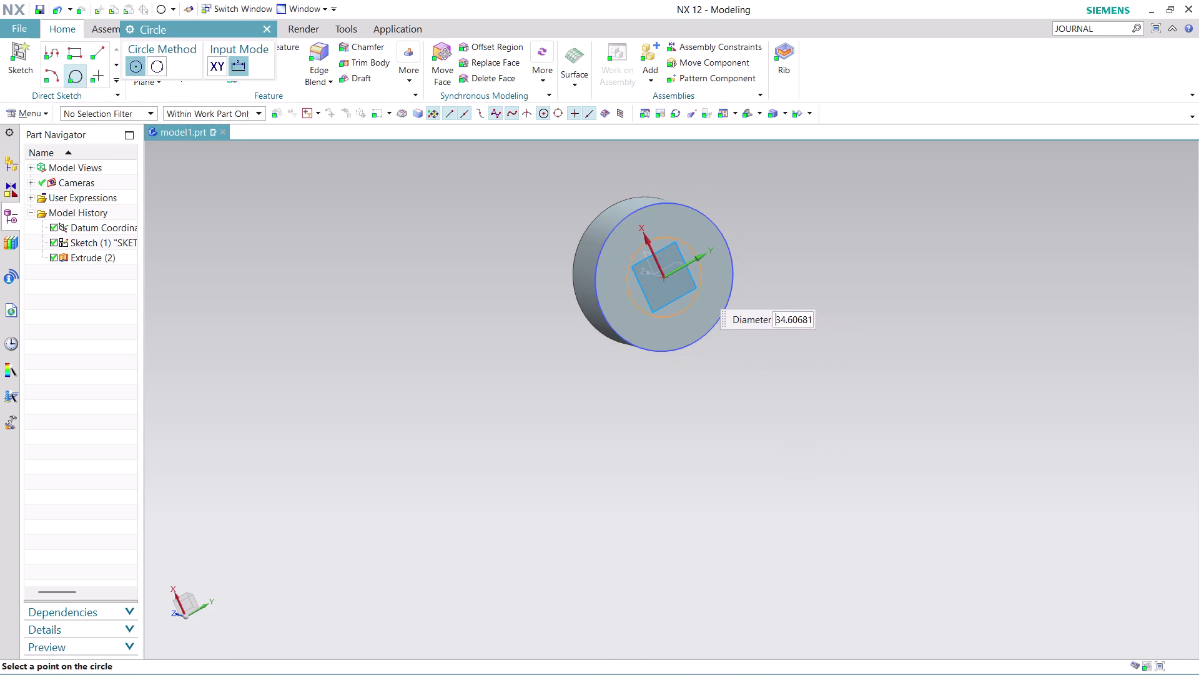
text(44)
key(Return)
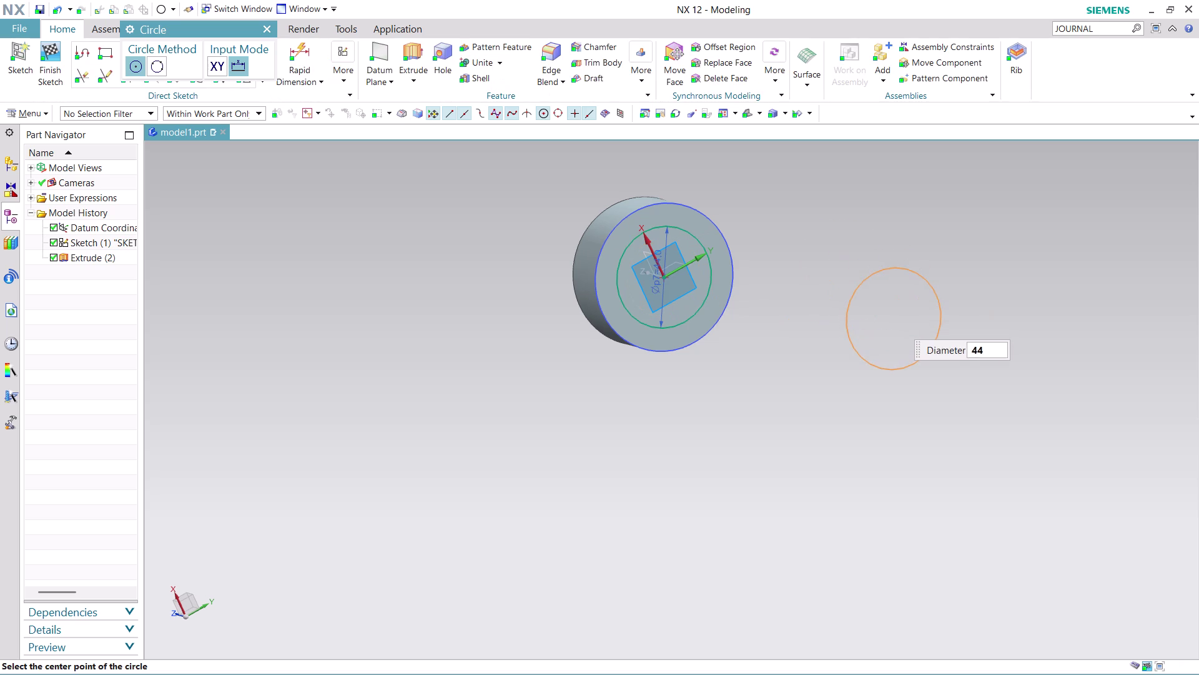
key(Escape)
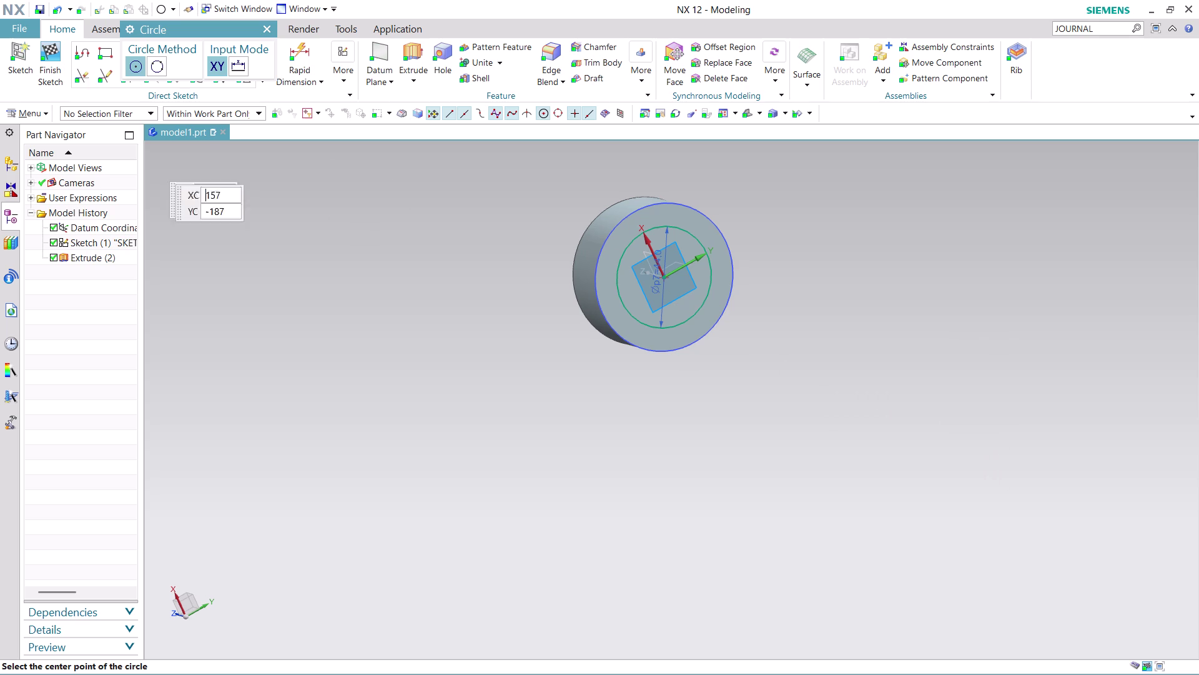
click(270, 26)
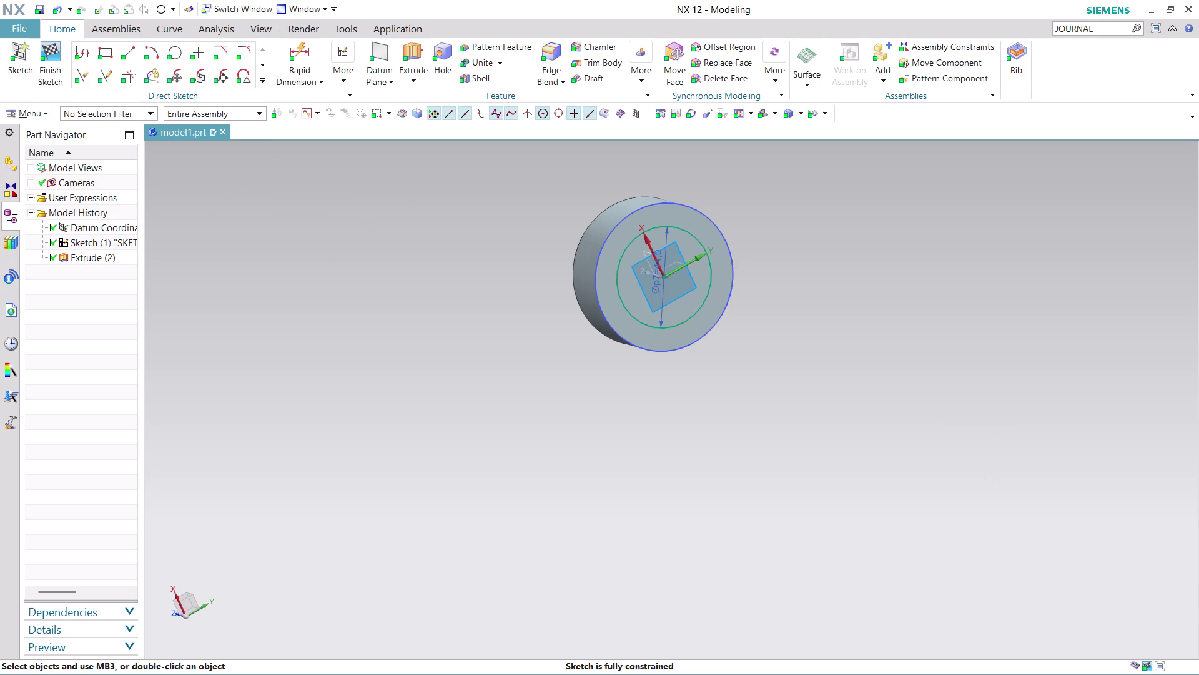
click(408, 52)
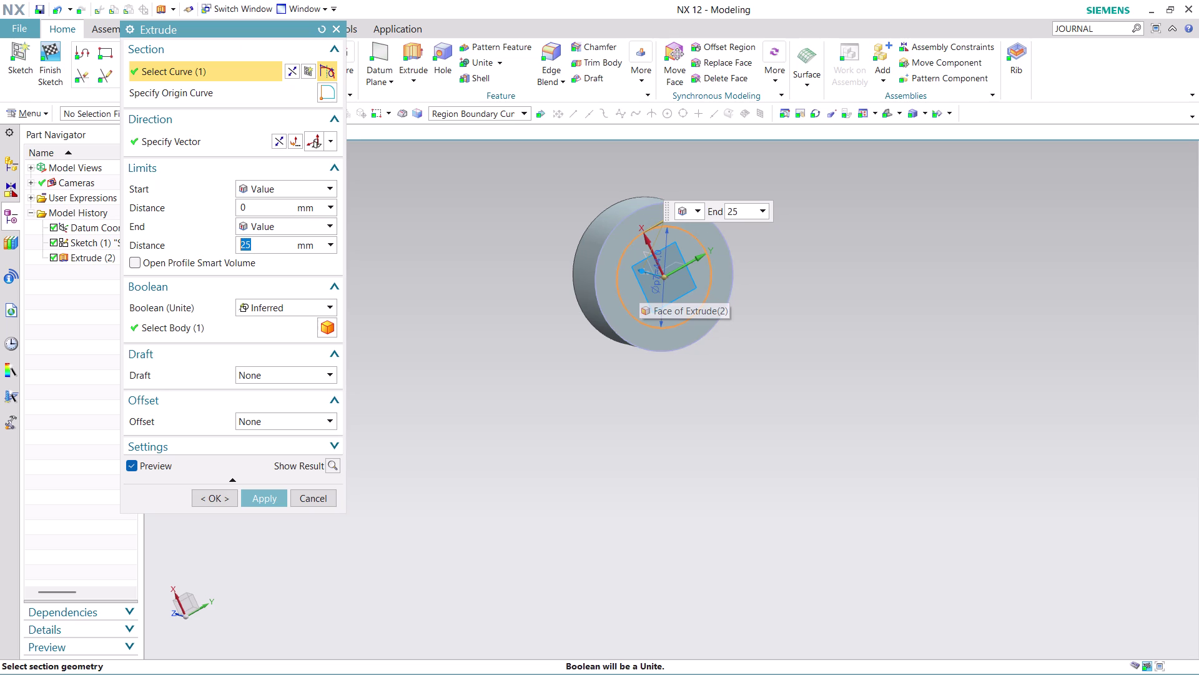
Cancel the pending extrude, finish the 44 mm circle sketch, then select it for extrusion.
scroll(up, 3)
scroll(down, 3)
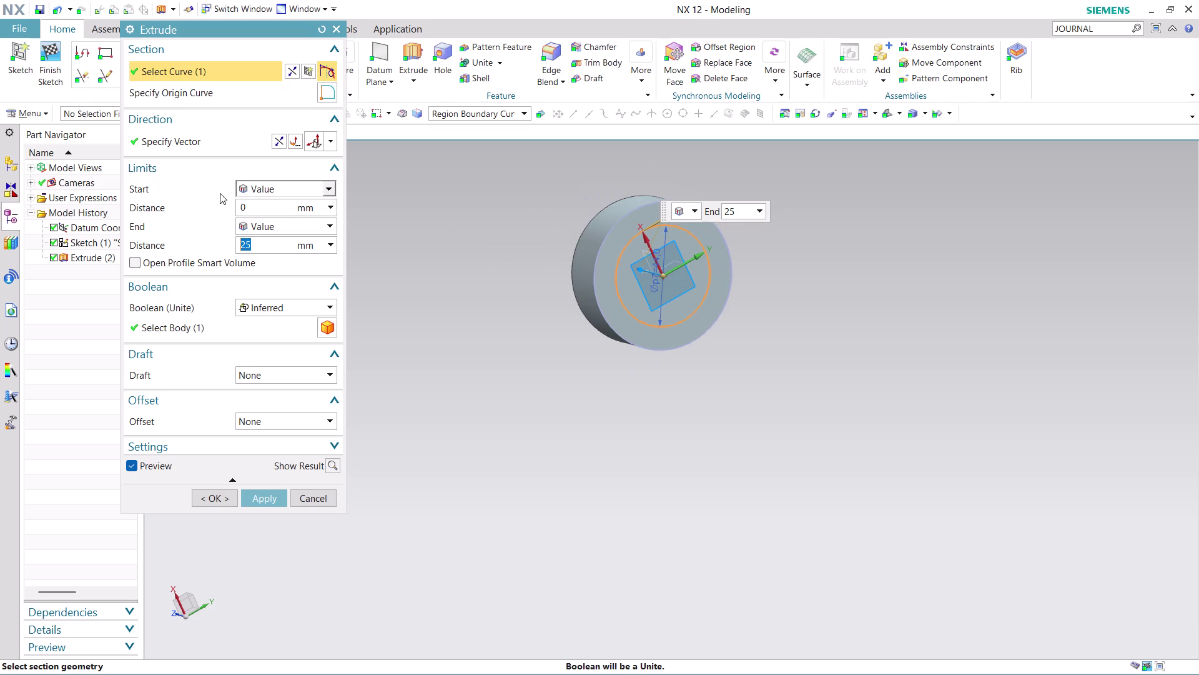
click(314, 492)
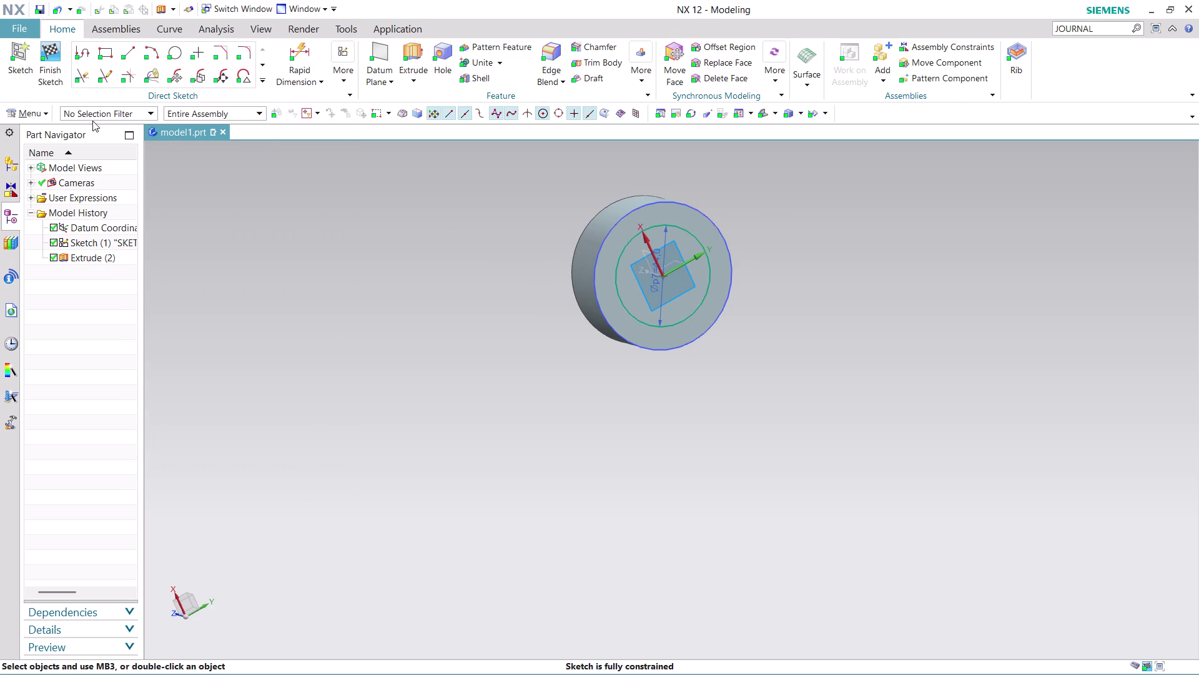
click(52, 70)
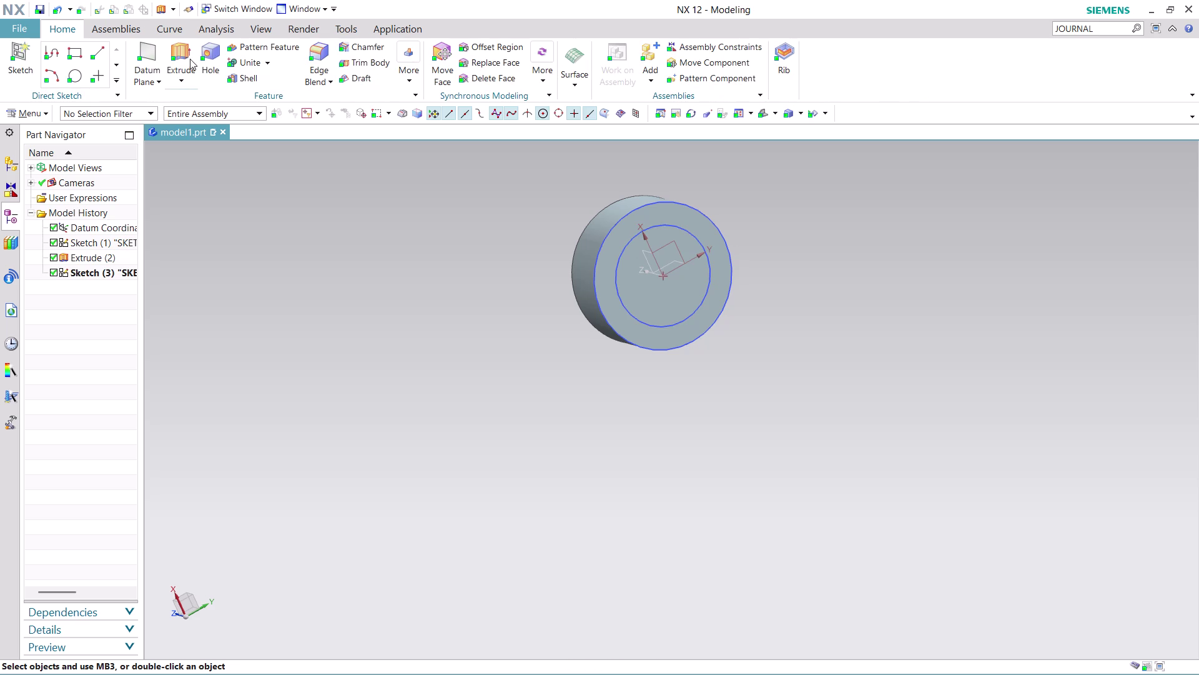
click(179, 46)
click(673, 307)
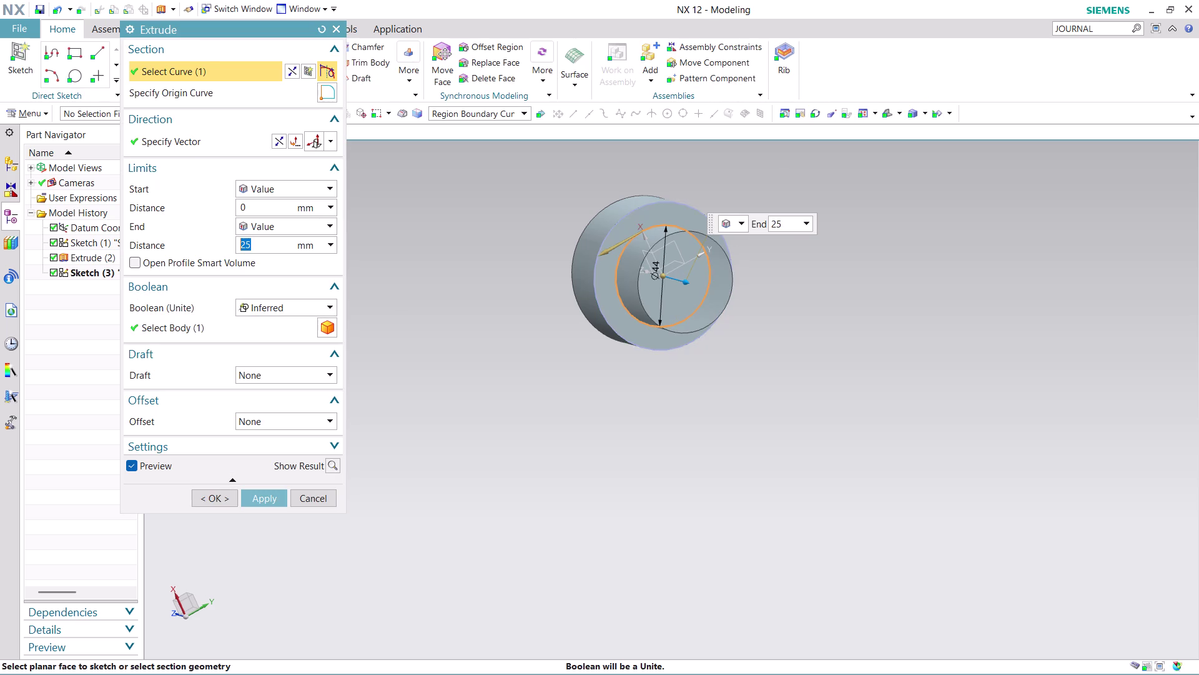